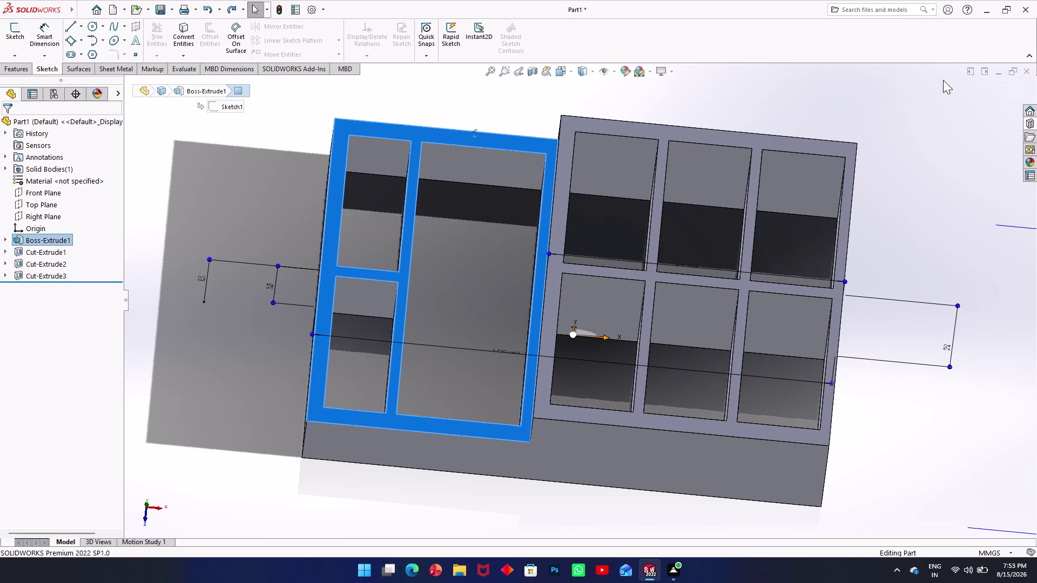
Orbit the organizer block to inspect its pockets and their depths.
click(522, 95)
click(521, 408)
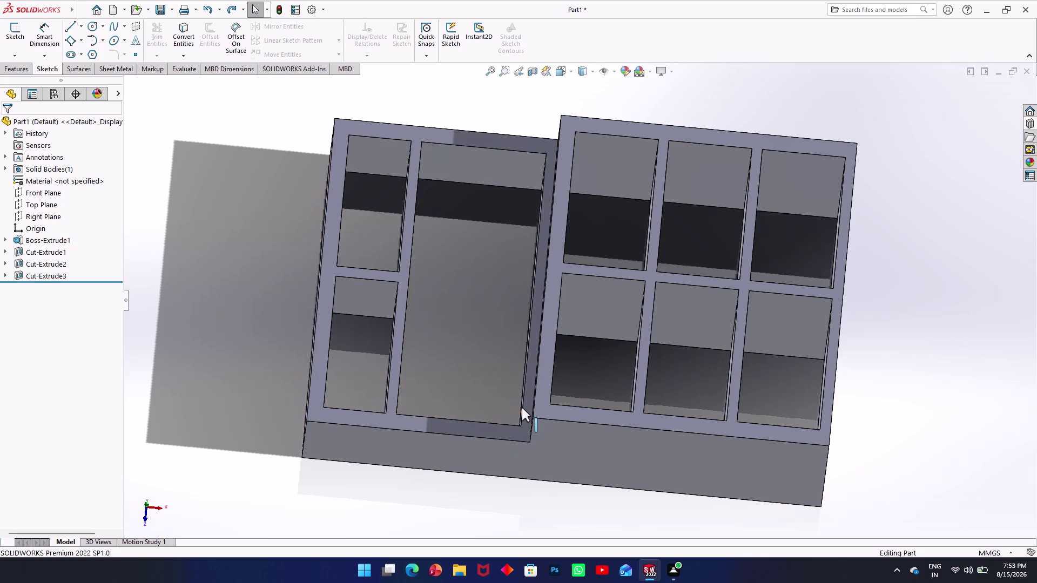
click(482, 420)
middle_drag(498, 303, 516, 319)
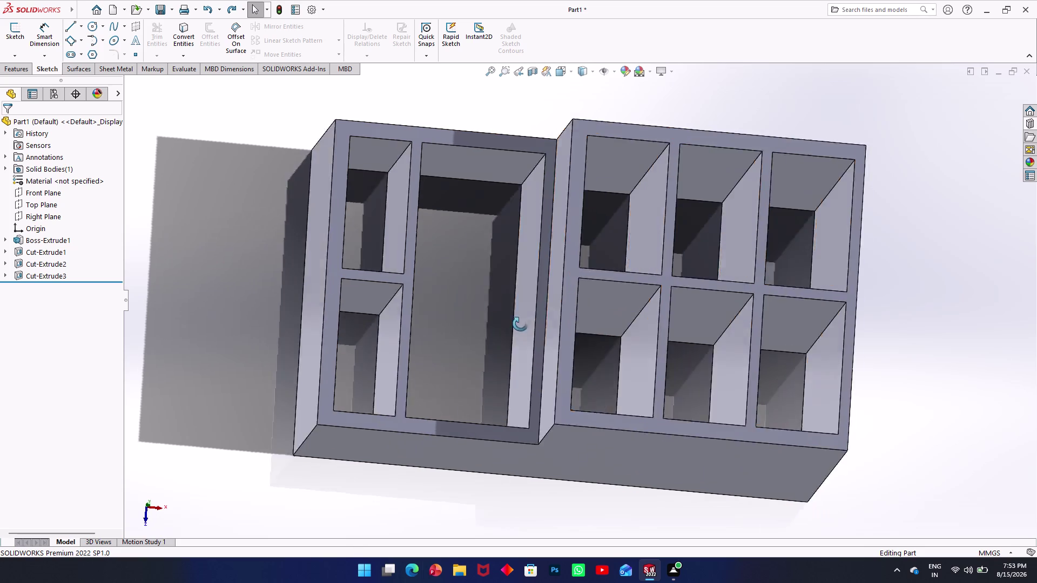
middle_drag(516, 320, 602, 341)
scroll(up, 3)
scroll(down, 3)
middle_drag(589, 336, 585, 337)
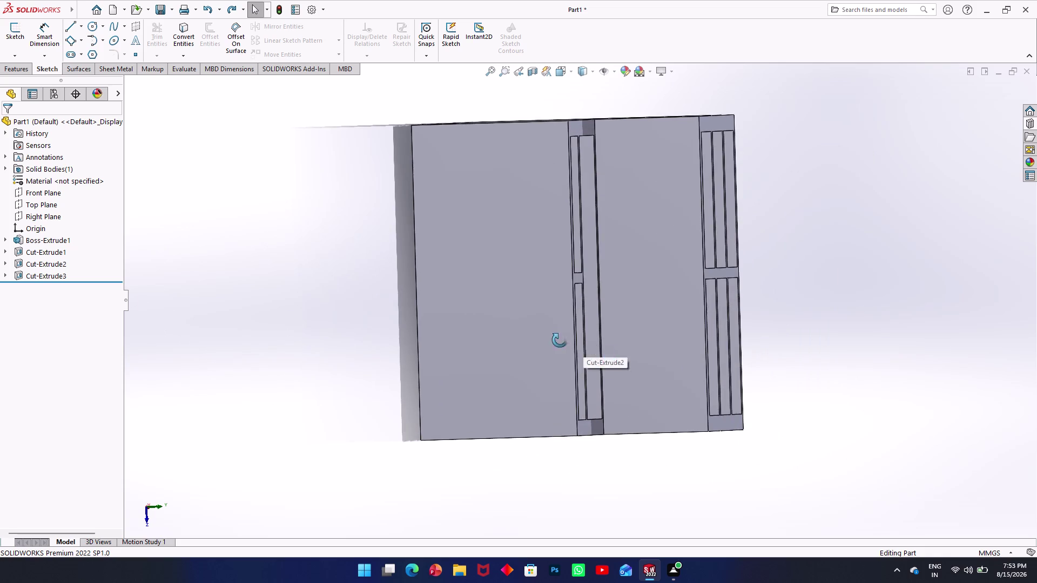
middle_drag(585, 338, 488, 349)
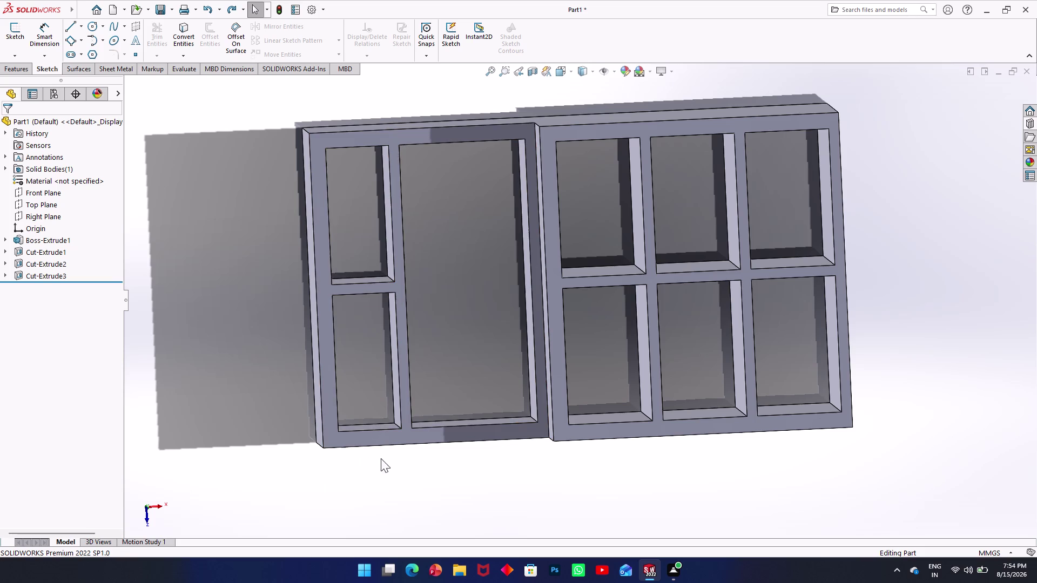
Select the top face of Boss-Extrude1 and start a new sketch on it.
click(472, 429)
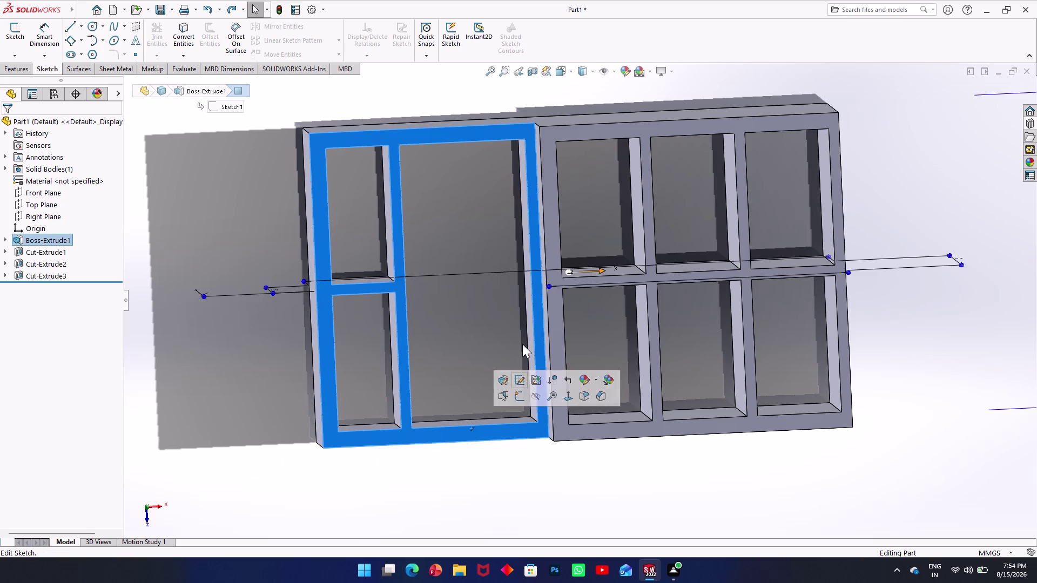
click(479, 342)
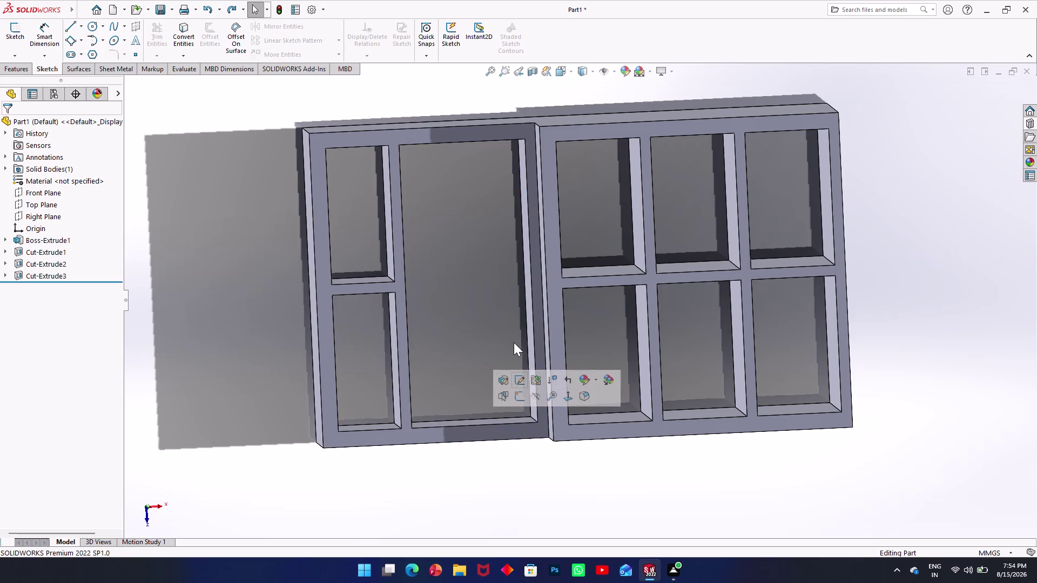
middle_drag(522, 353, 511, 199)
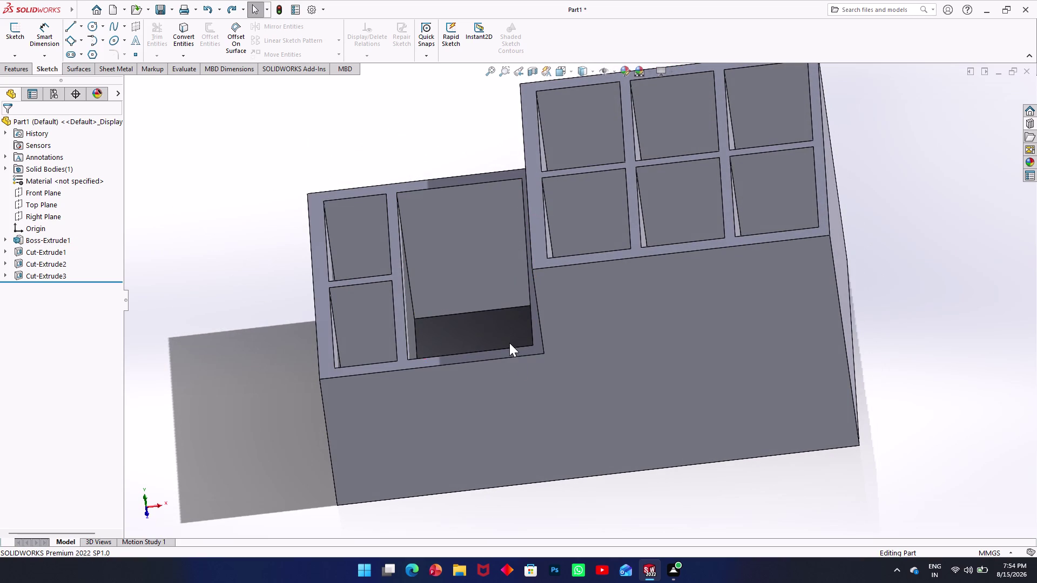
click(509, 352)
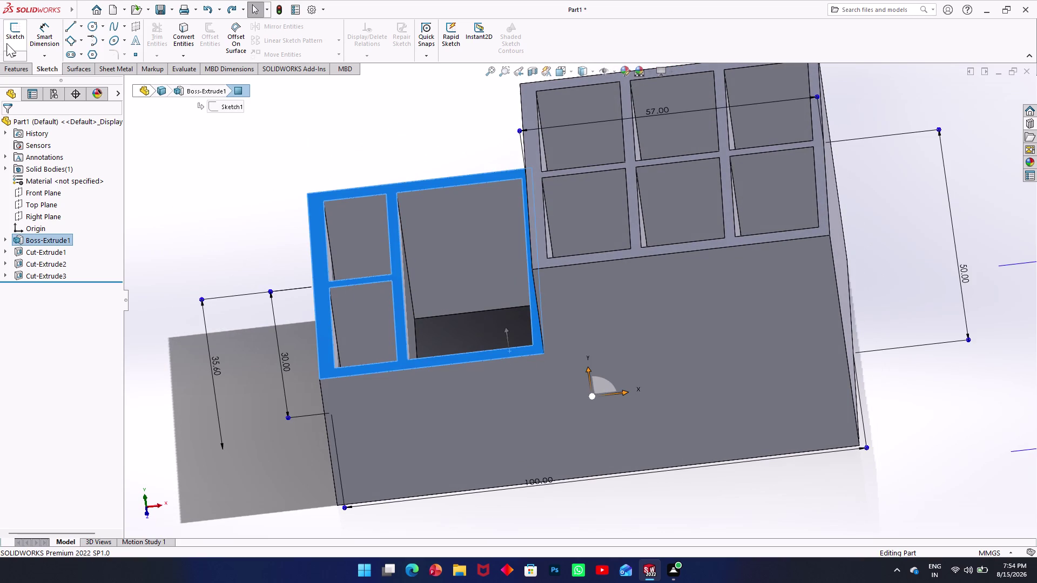
click(7, 43)
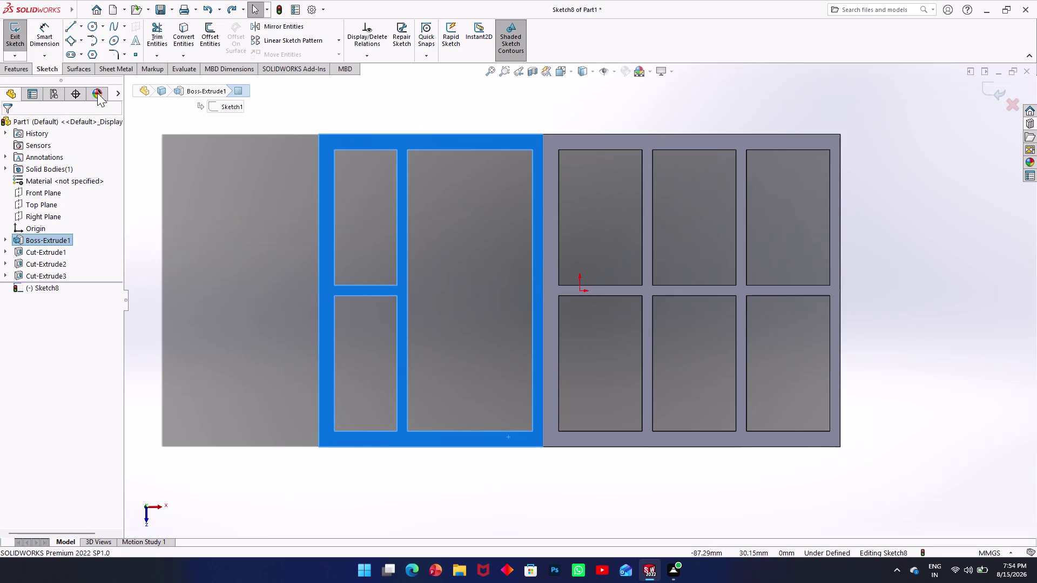
Convert the large pocket's bottom and right edges into the sketch.
scroll(down, 3)
scroll(up, 3)
scroll(up, 3)
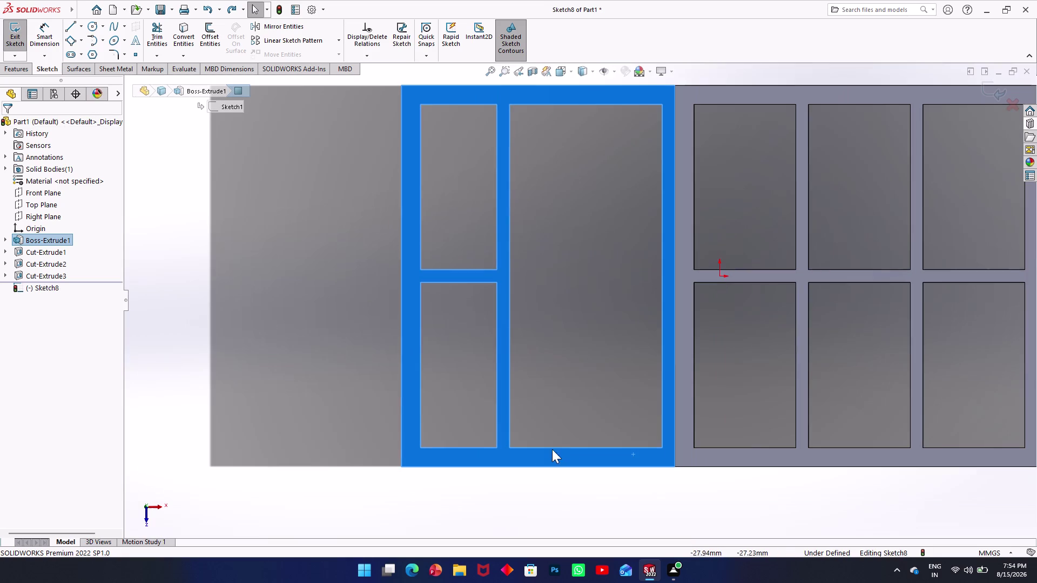
click(589, 449)
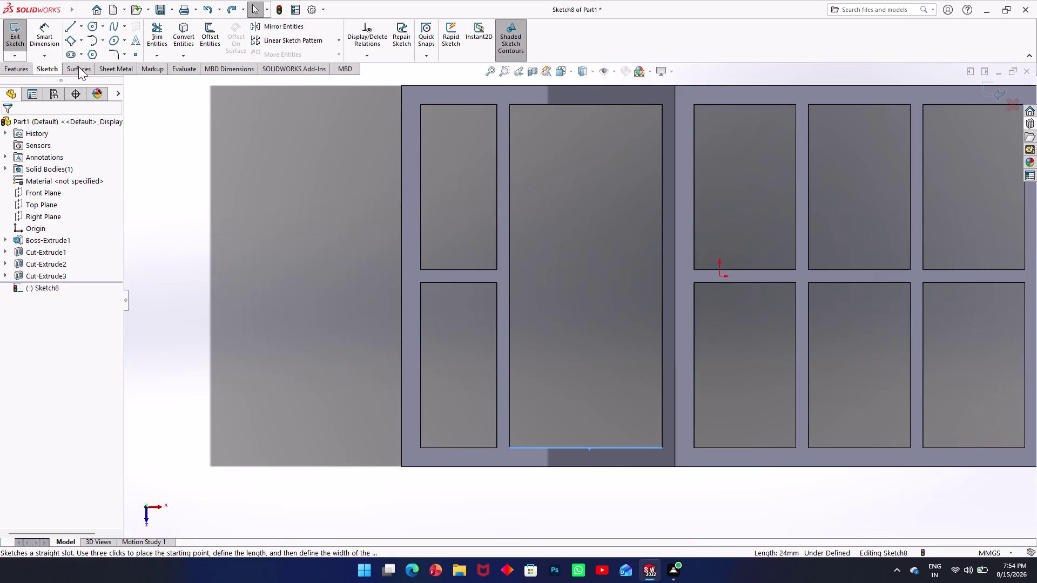
click(187, 36)
scroll(up, 3)
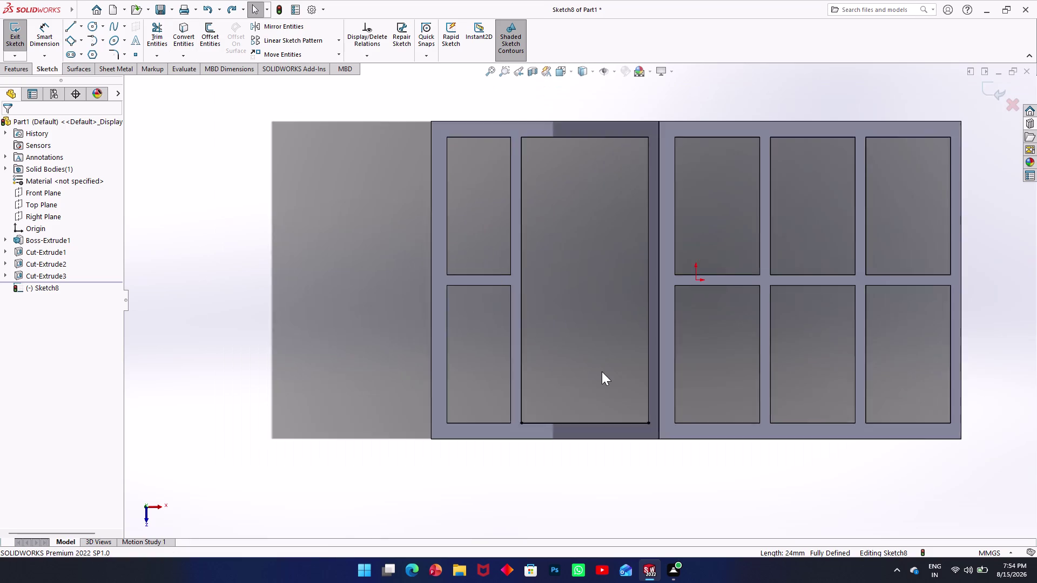
scroll(up, 3)
scroll(down, 3)
click(627, 376)
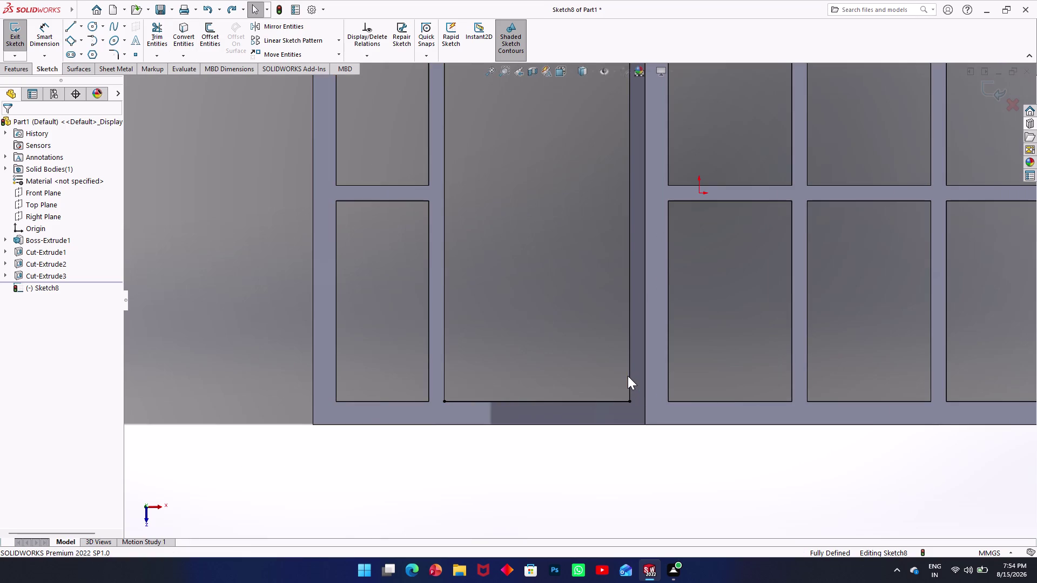
click(629, 381)
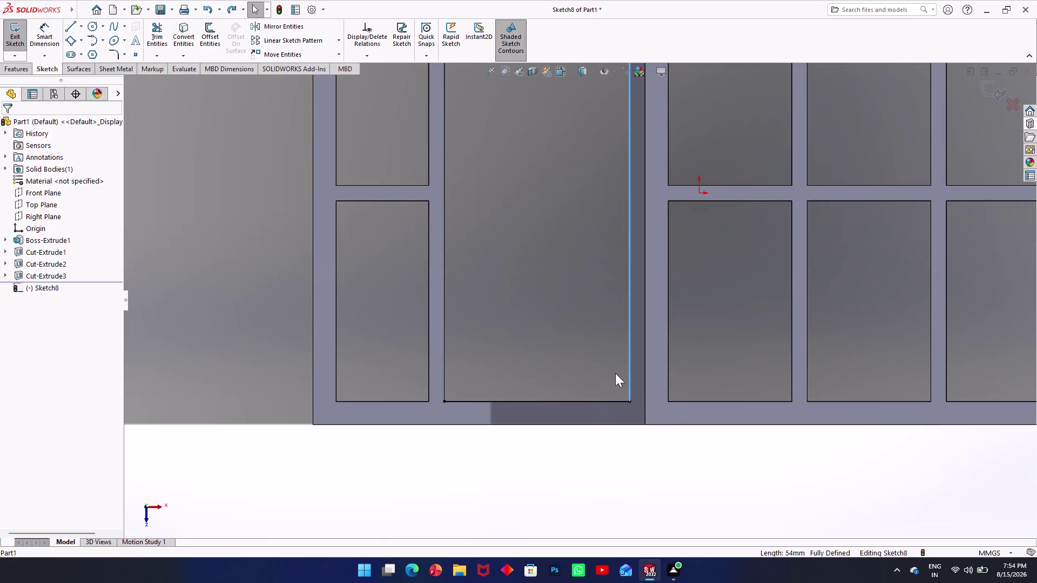
click(183, 40)
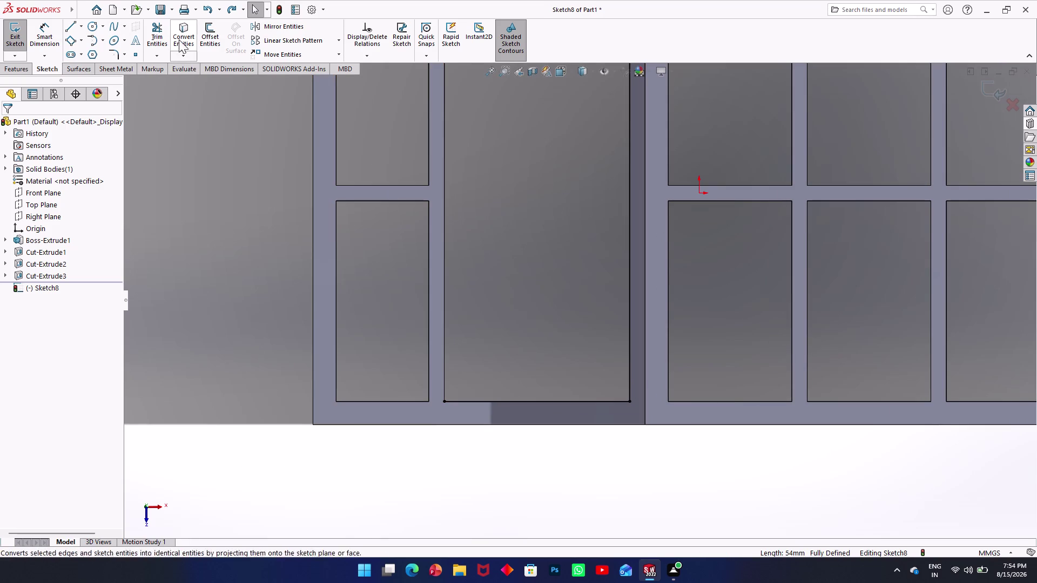
click(67, 24)
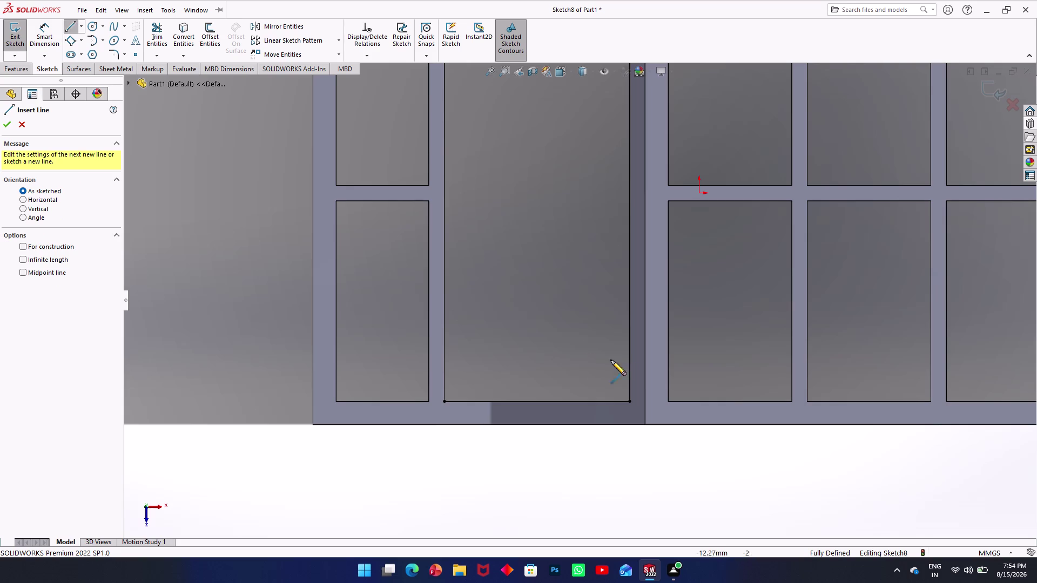
Draw a short diagonal line from the pocket's bottom edge to its right edge.
click(631, 379)
click(603, 404)
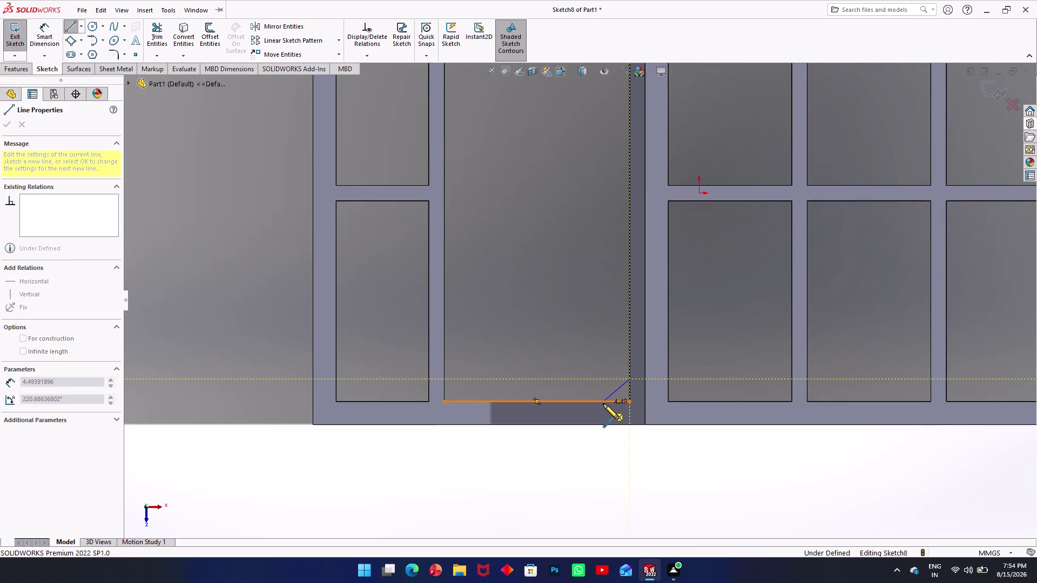
key(Escape)
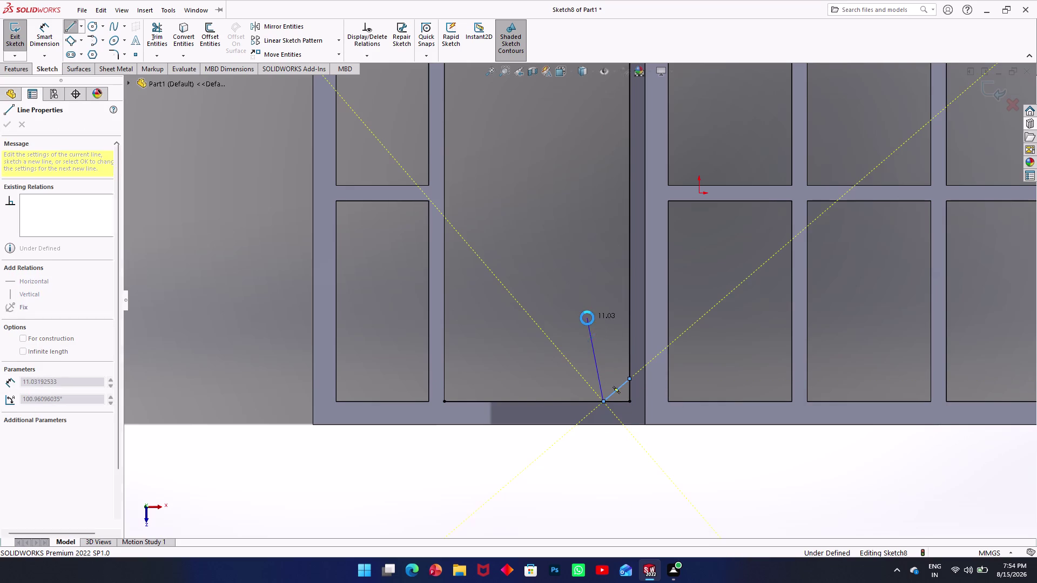
scroll(up, 3)
scroll(down, 3)
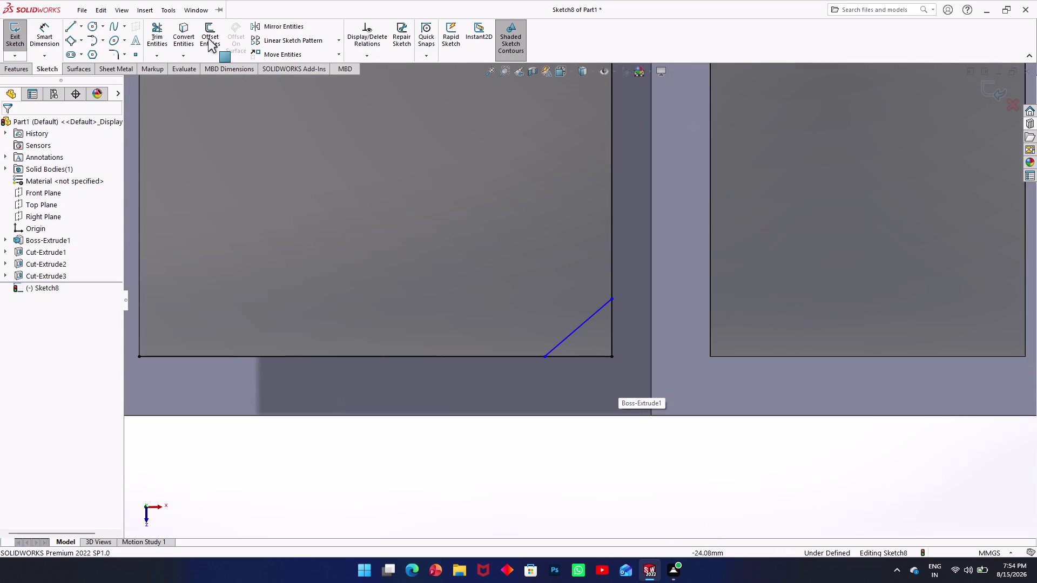
click(44, 32)
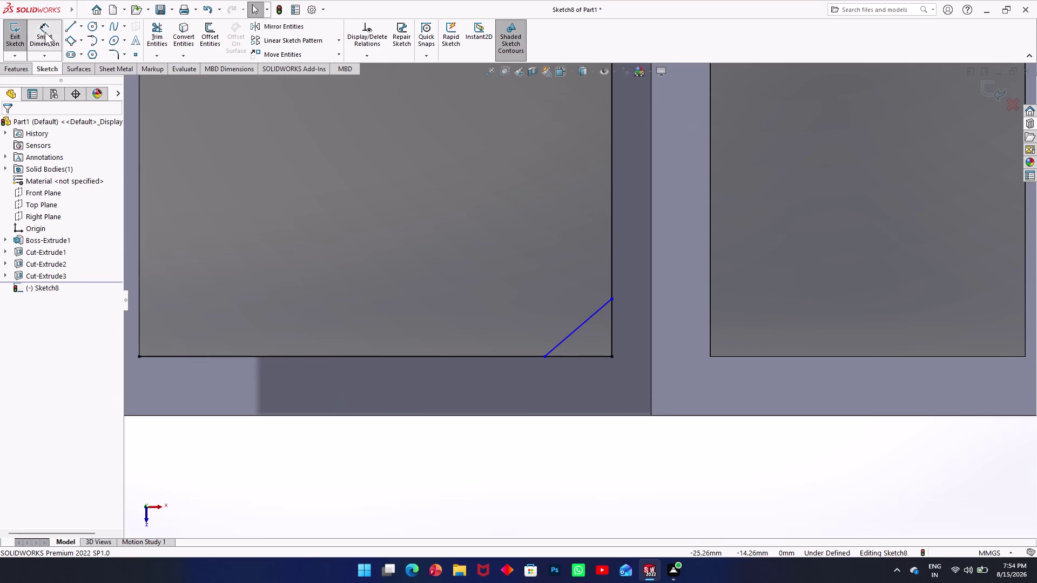
Dimension the corner diagonal at 45° to the pocket's bottom edge.
click(577, 325)
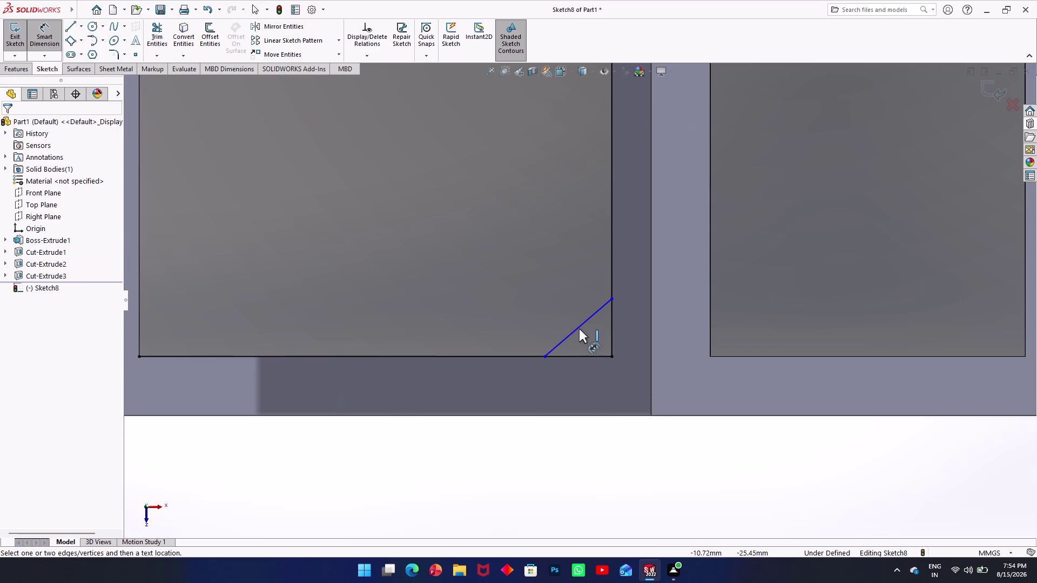
click(579, 329)
click(614, 331)
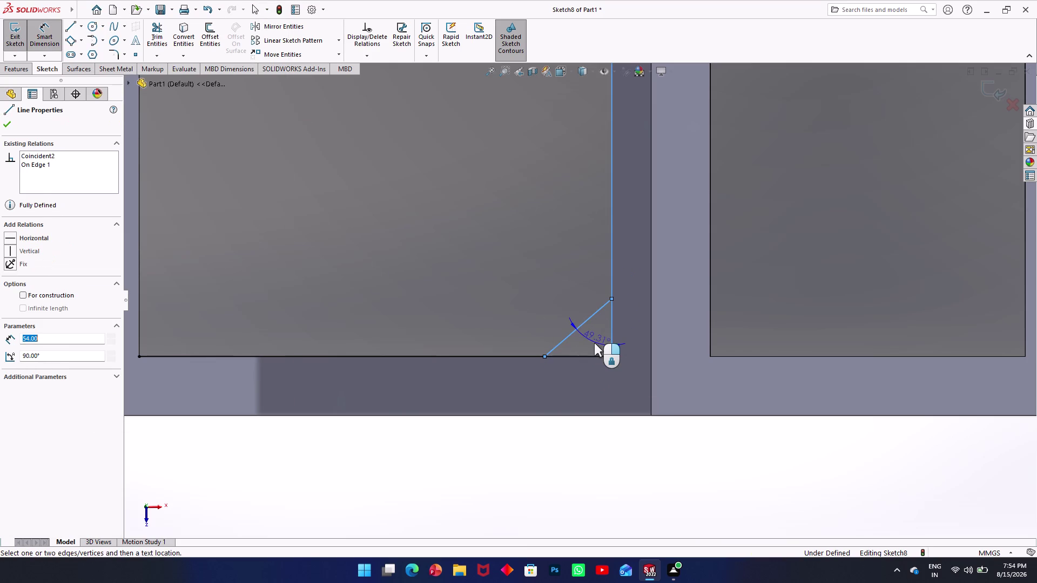
click(594, 343)
text(45)
key(Return)
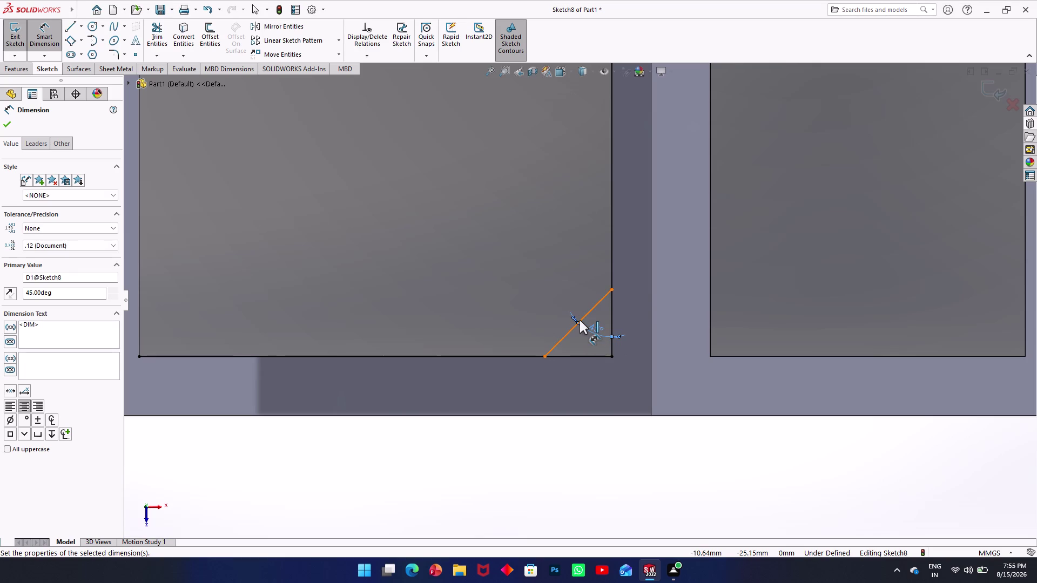
Add a 3 mm distance from the bottom-right corner to the diagonal's upper end.
click(612, 293)
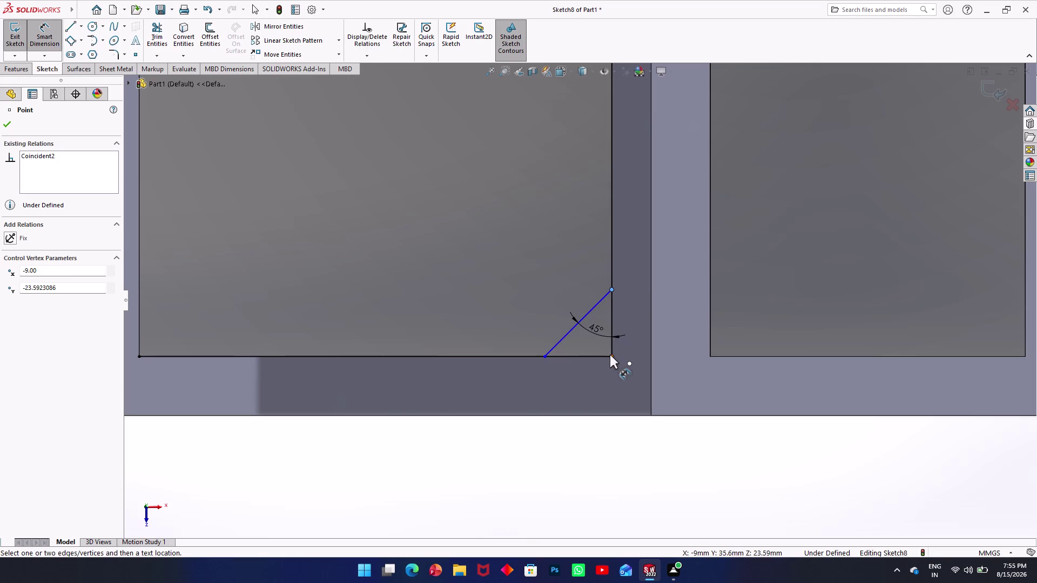
click(610, 355)
click(627, 348)
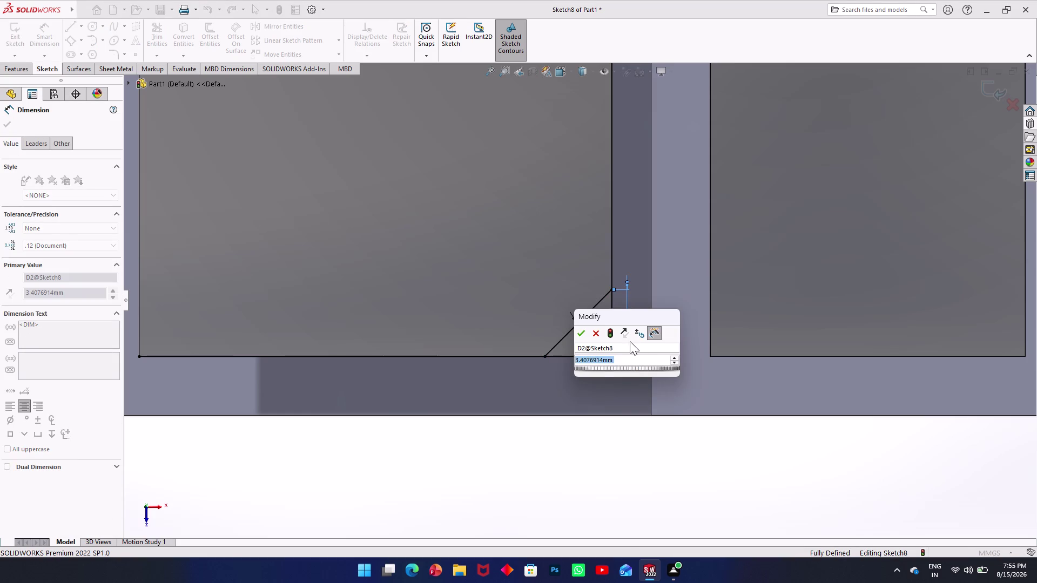
key(3)
key(Return)
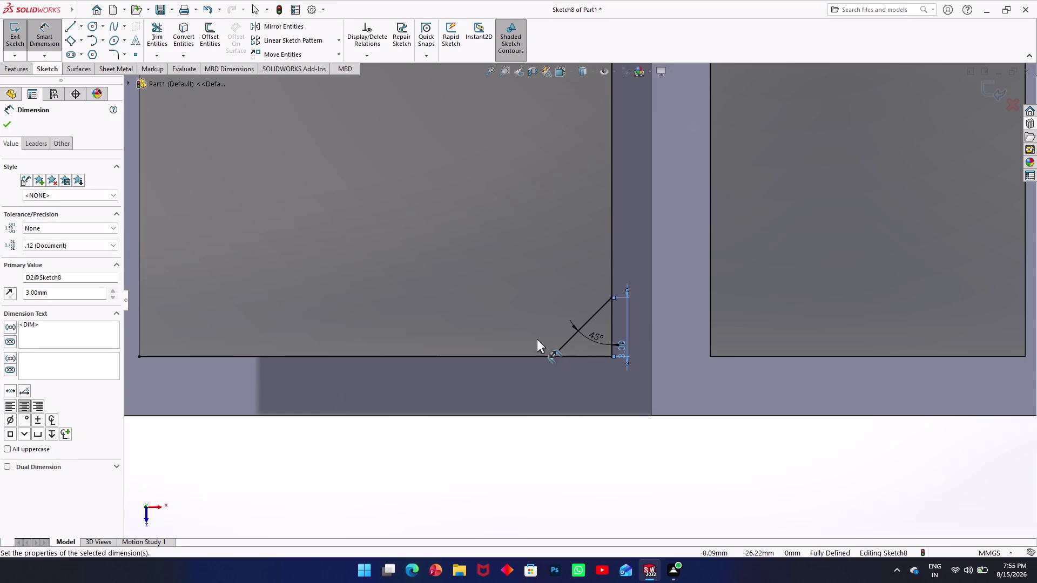
click(579, 329)
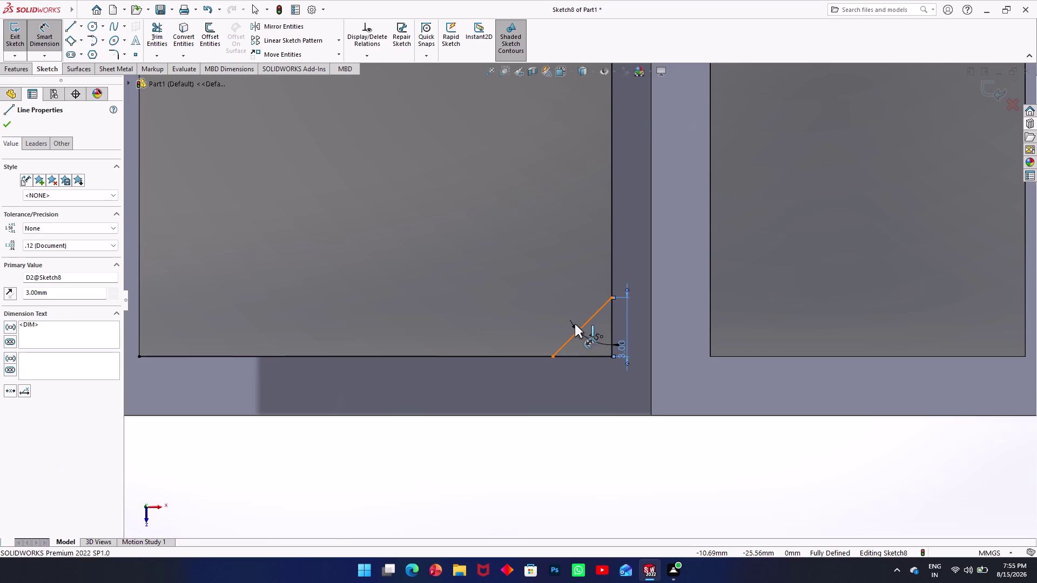
key(Escape)
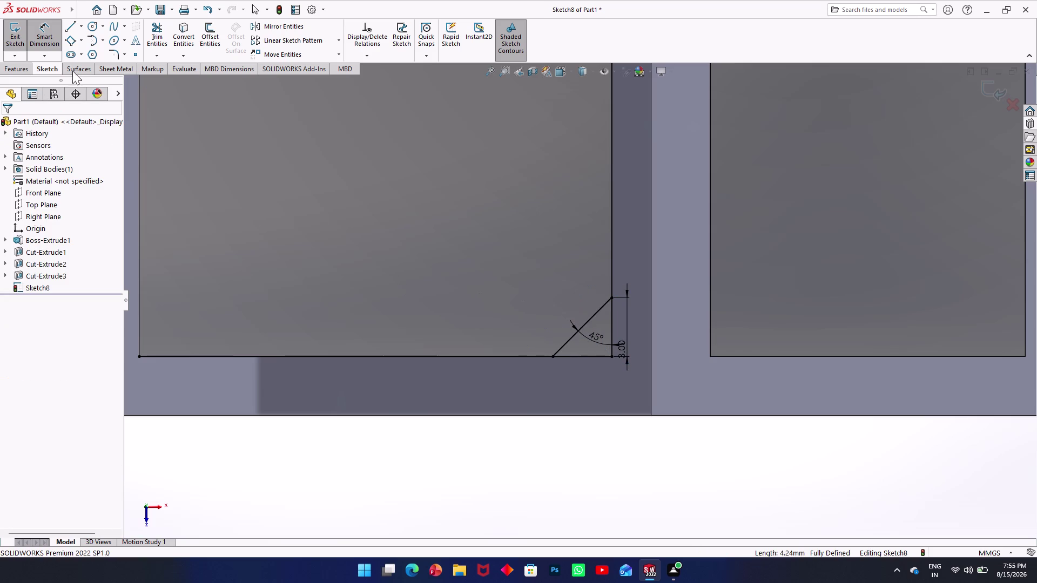
click(216, 36)
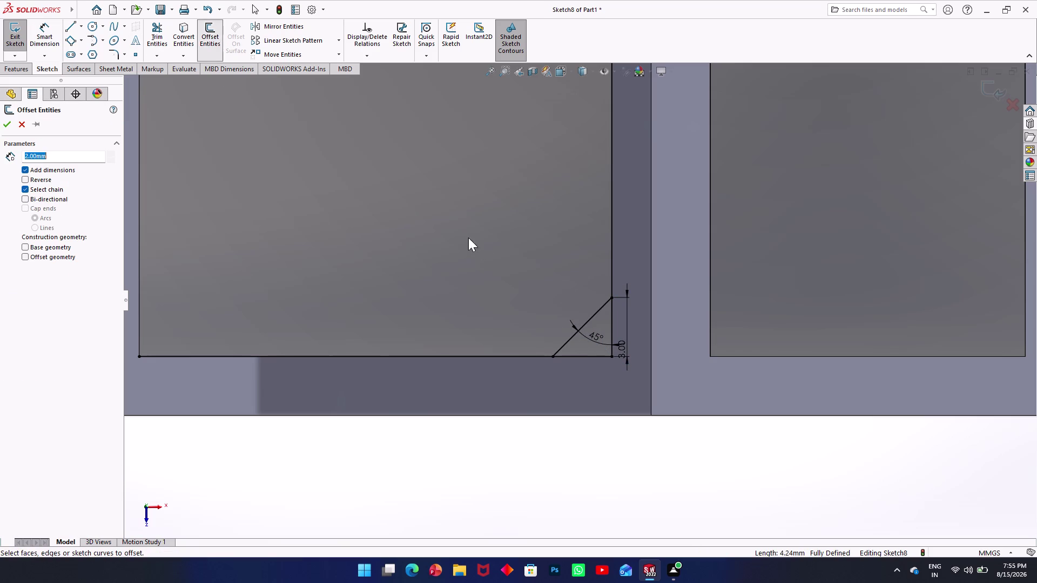
Offset a parallel diagonal 2 mm away and extend it to the pocket edges.
click(587, 323)
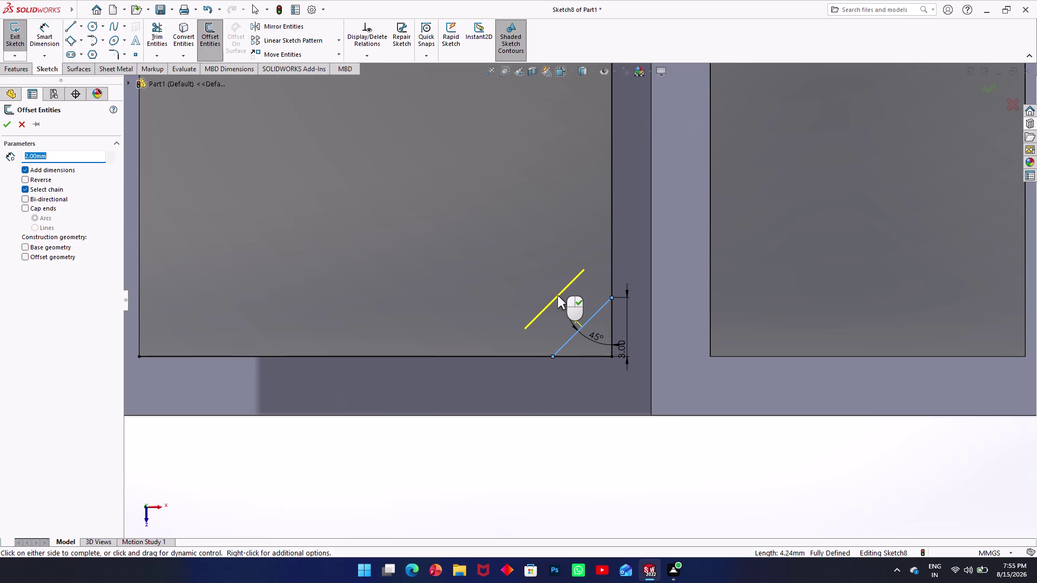
click(557, 296)
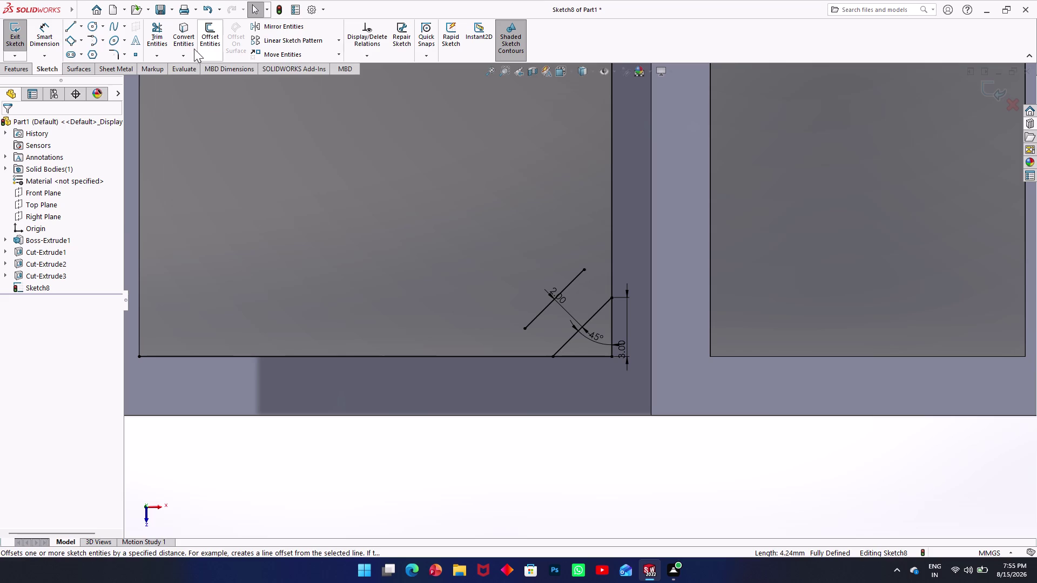
click(148, 53)
click(163, 79)
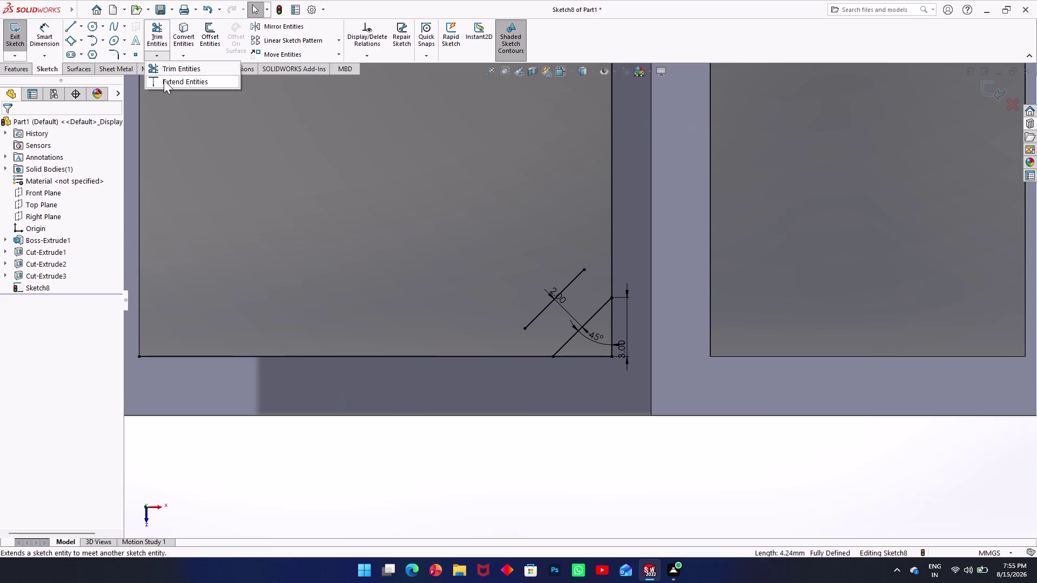
click(579, 275)
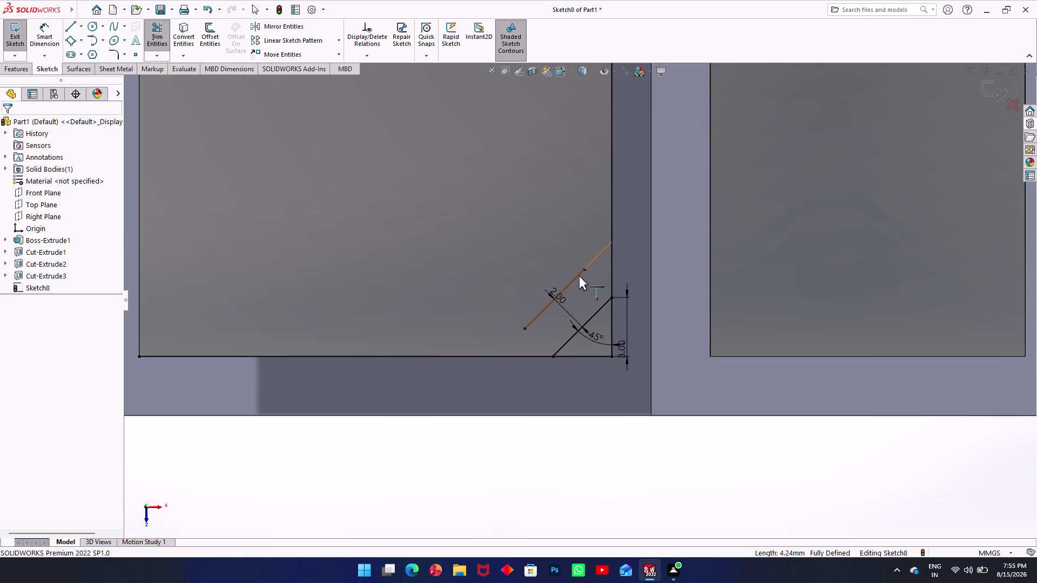
click(530, 325)
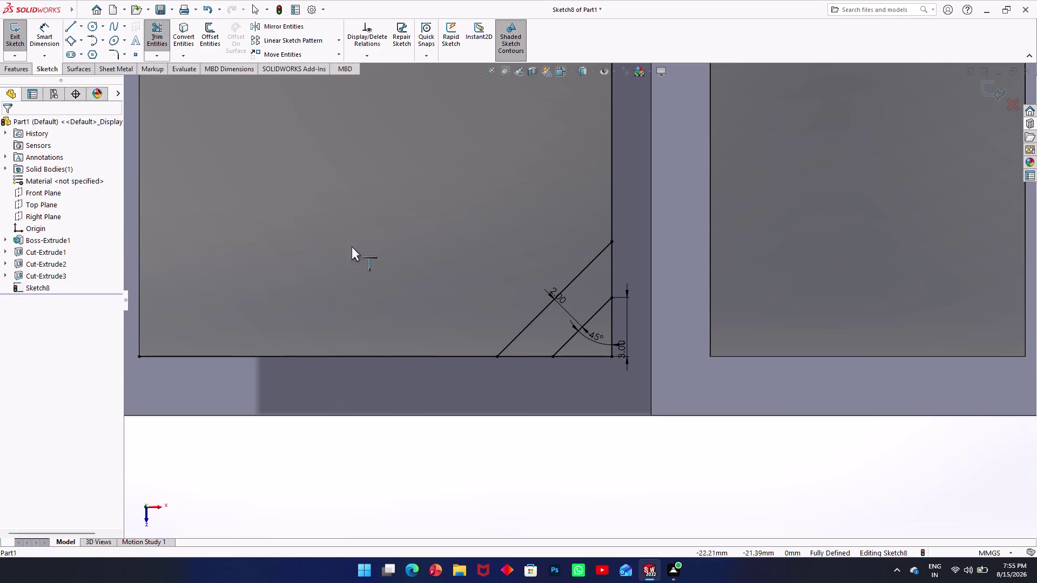
click(155, 36)
click(155, 36)
click(155, 37)
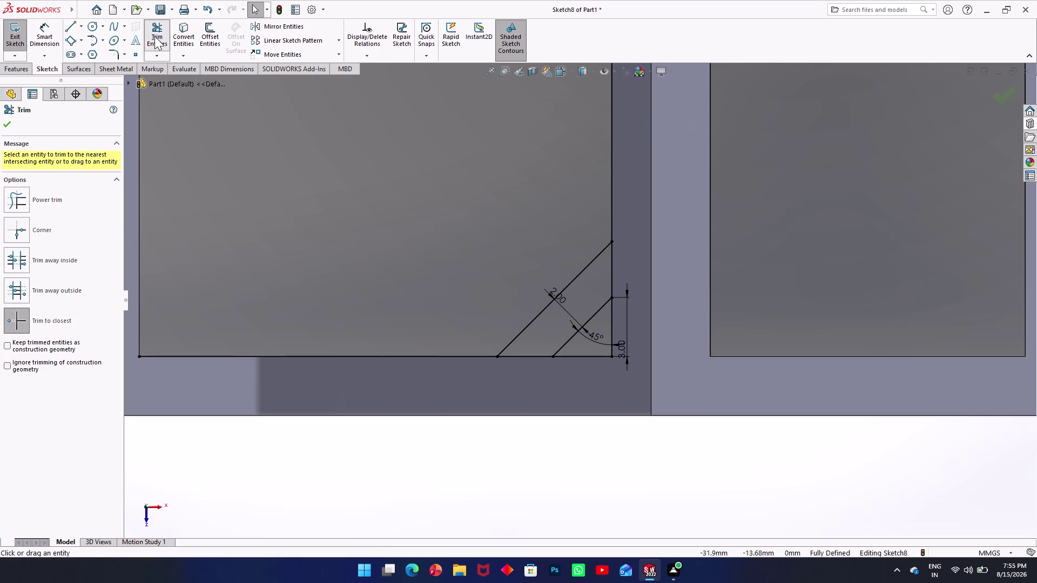
Trim the excess pocket edge segments into a closed diagonal strip and exit the sketch.
click(372, 357)
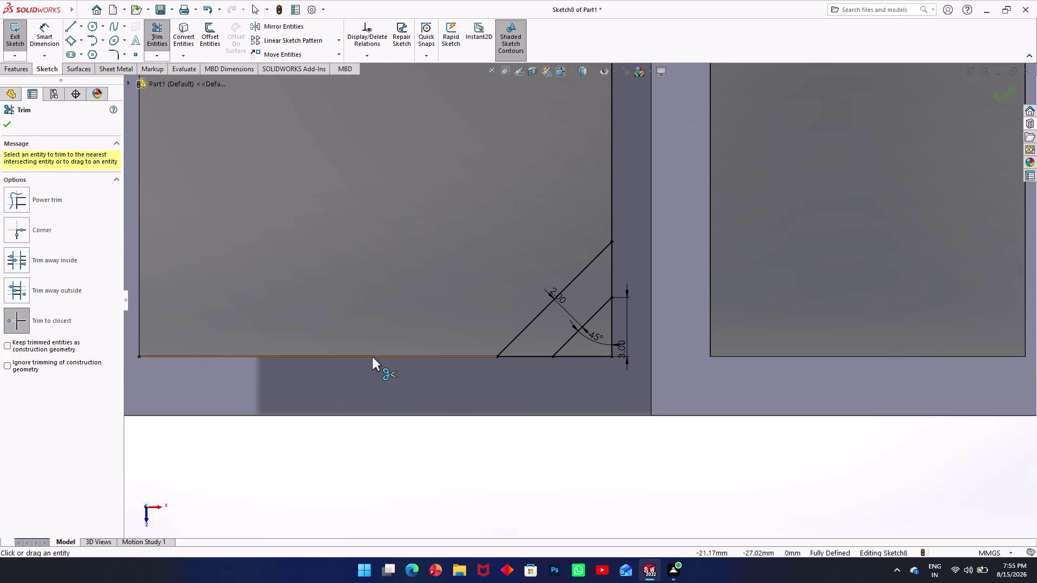
click(588, 358)
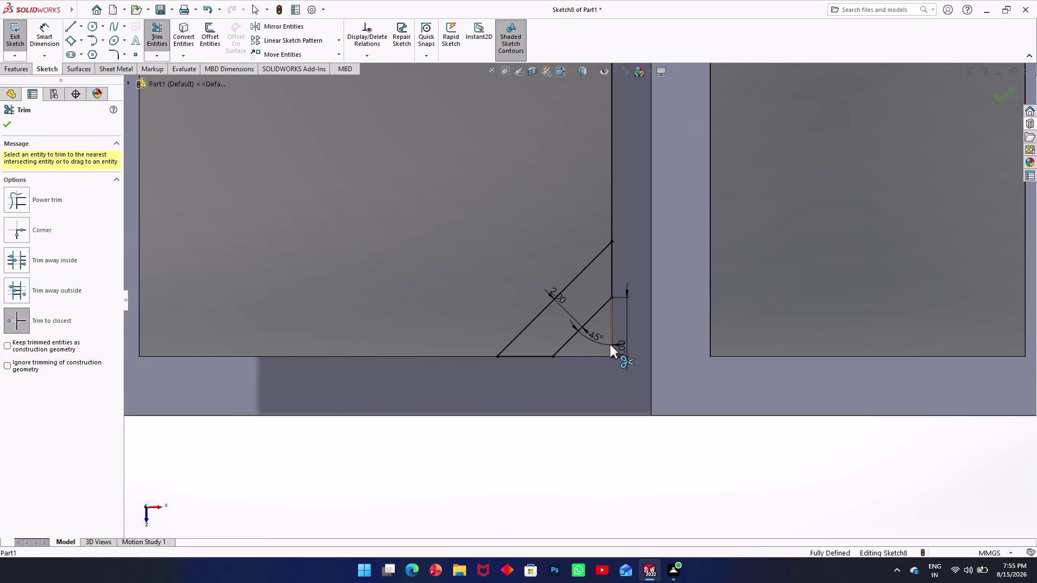
click(609, 342)
click(613, 181)
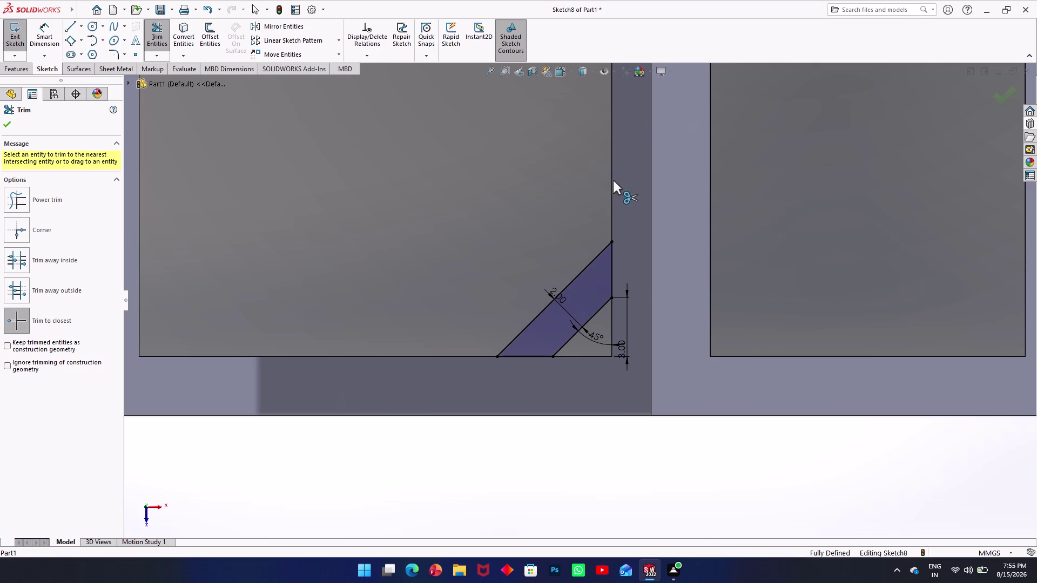
click(7, 46)
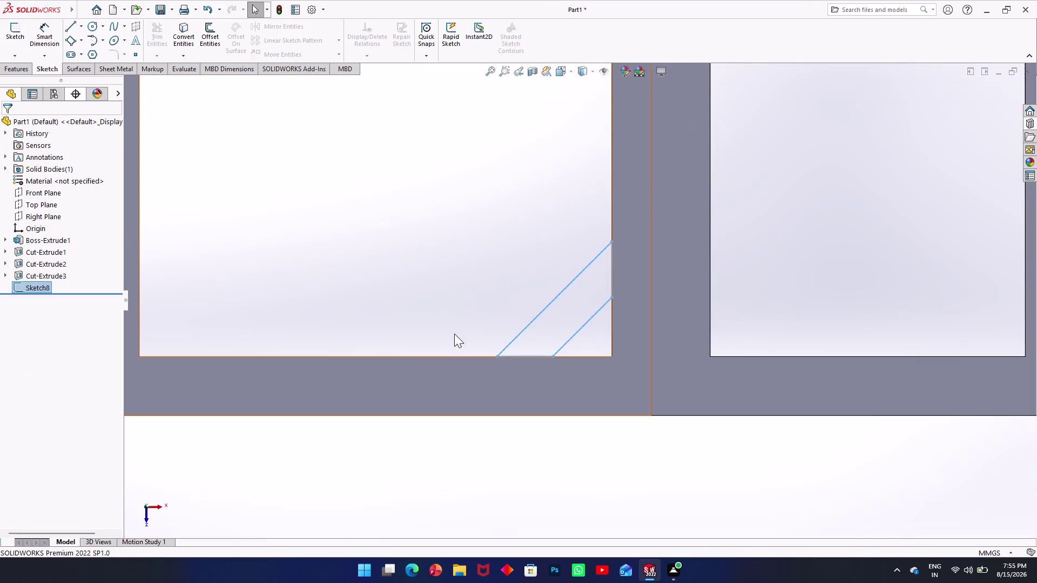
scroll(up, 3)
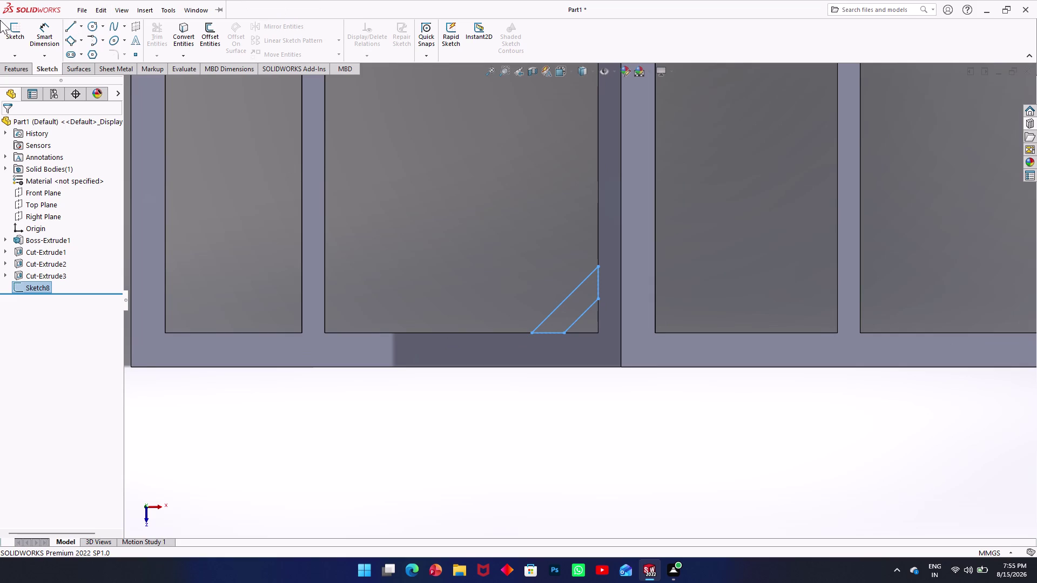
click(10, 71)
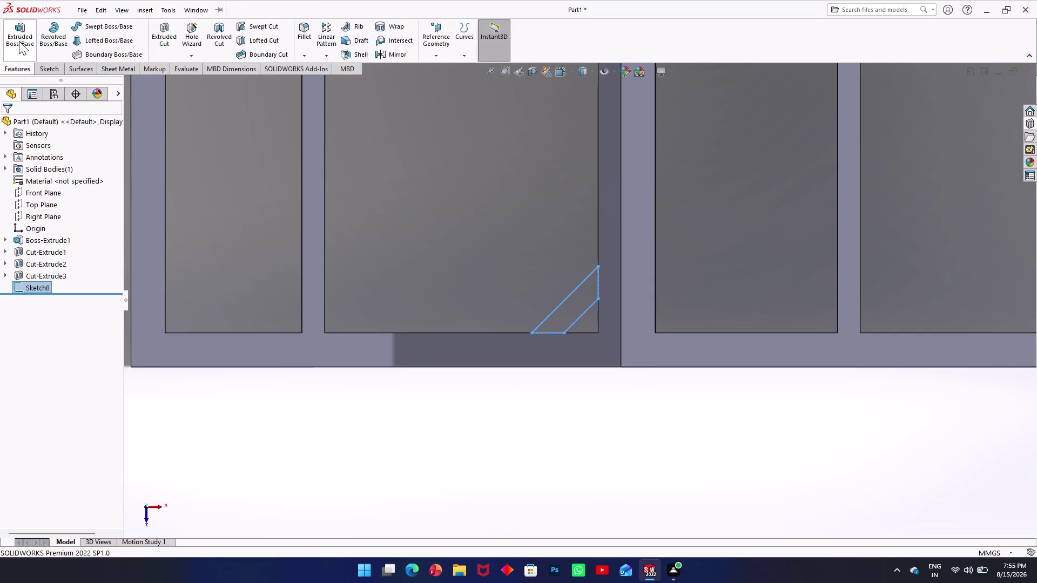
Start extruding the diagonal strip, reversing direction and trying Up To Next.
click(19, 41)
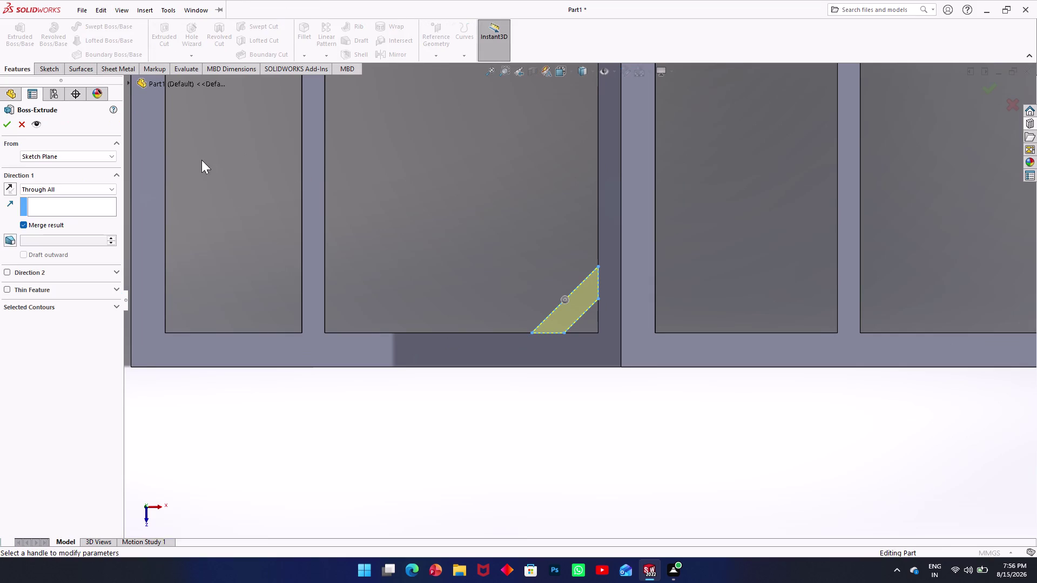
middle_drag(266, 200, 269, 56)
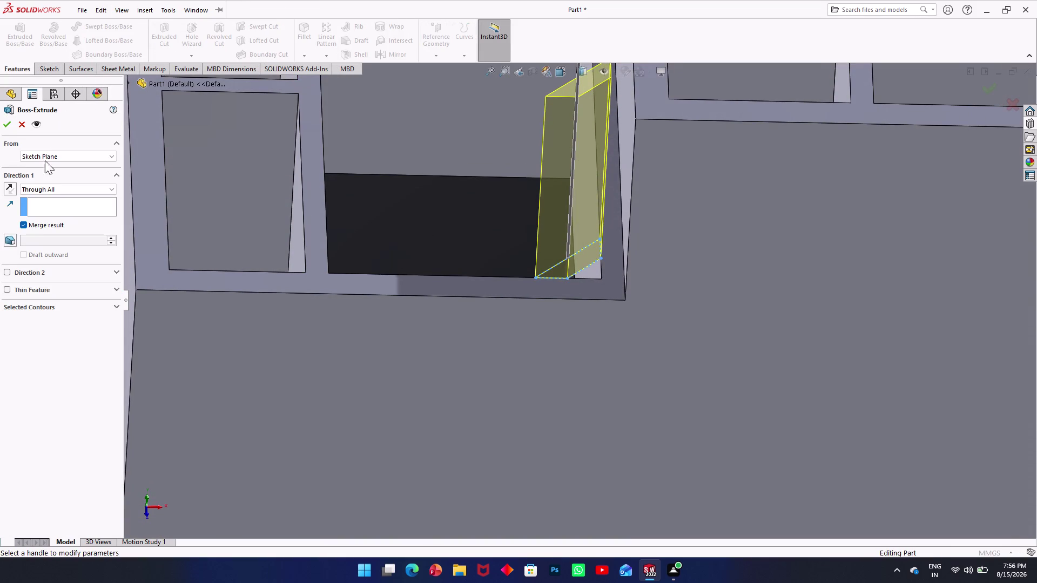
click(11, 193)
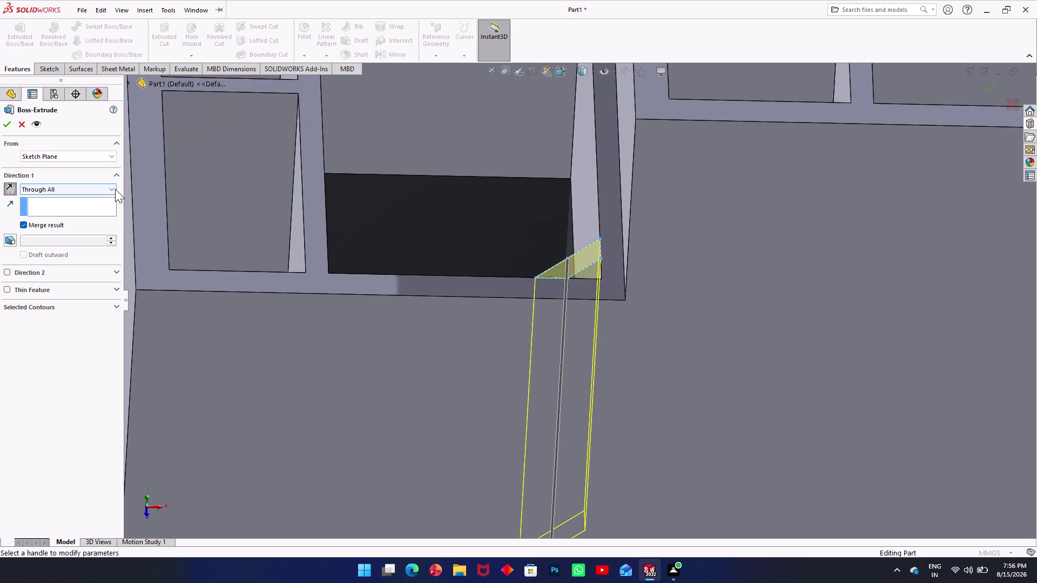
click(115, 190)
click(84, 214)
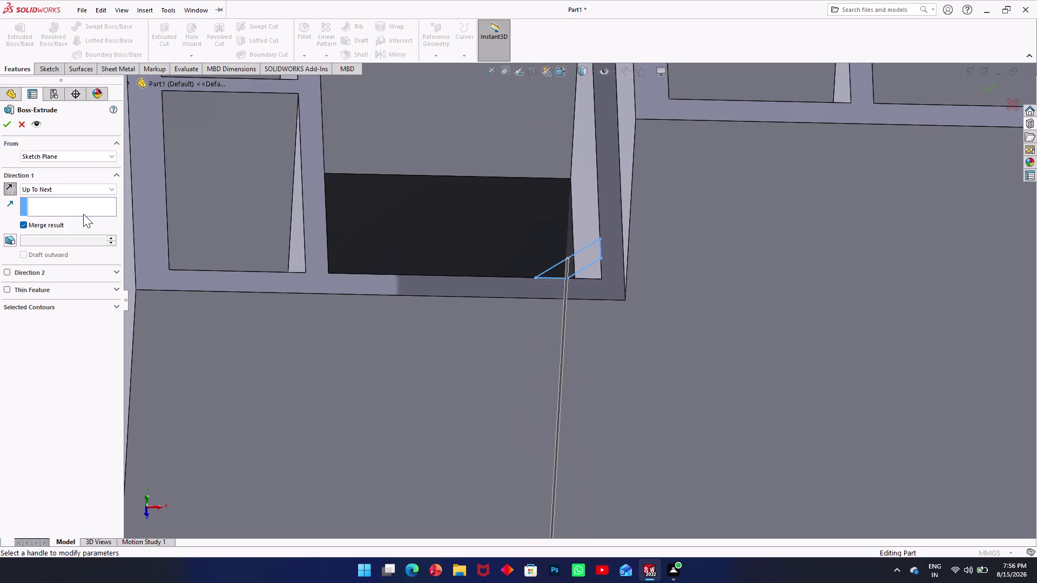
middle_drag(384, 299, 366, 171)
scroll(down, 3)
scroll(up, 3)
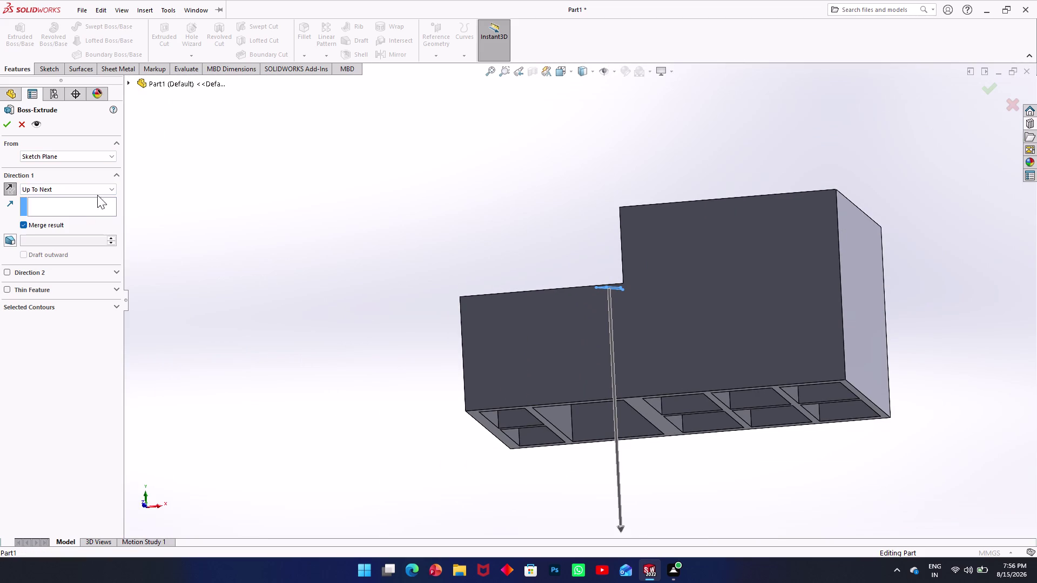
click(103, 156)
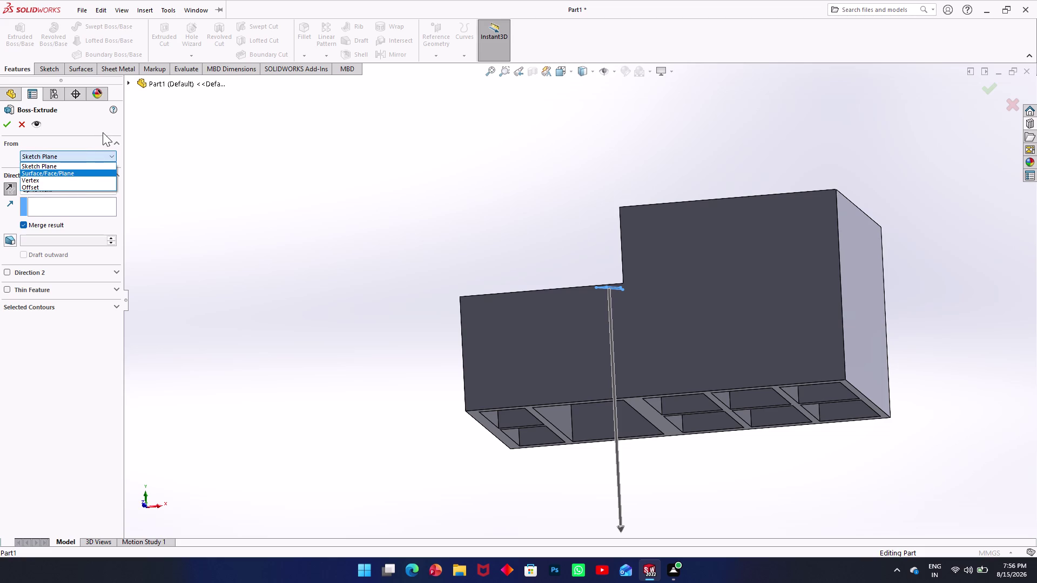
Extrude from an Offset start, Up To Surface at the rim face, and confirm.
click(72, 185)
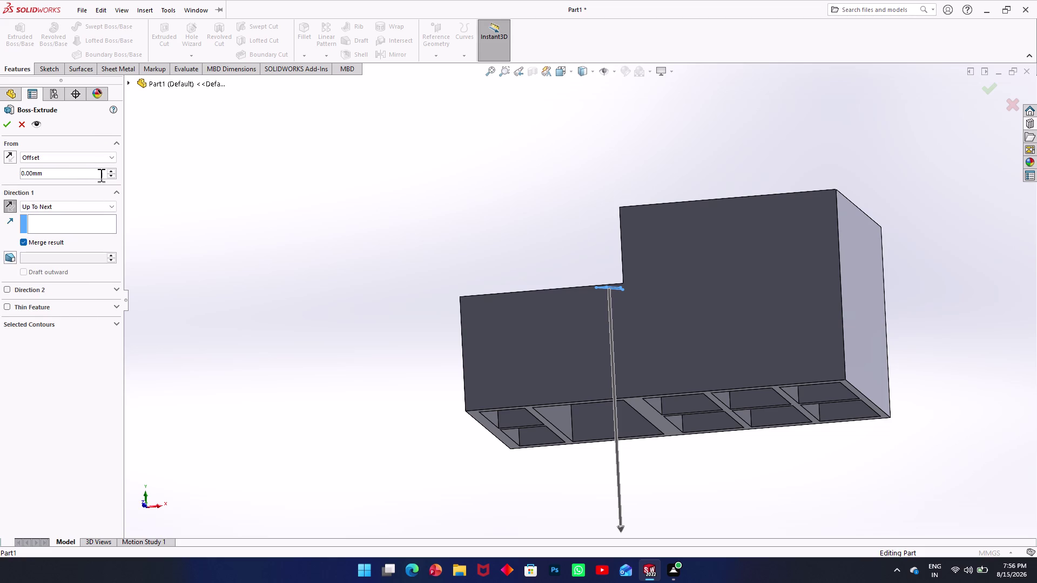
click(112, 205)
click(111, 204)
click(347, 234)
click(347, 233)
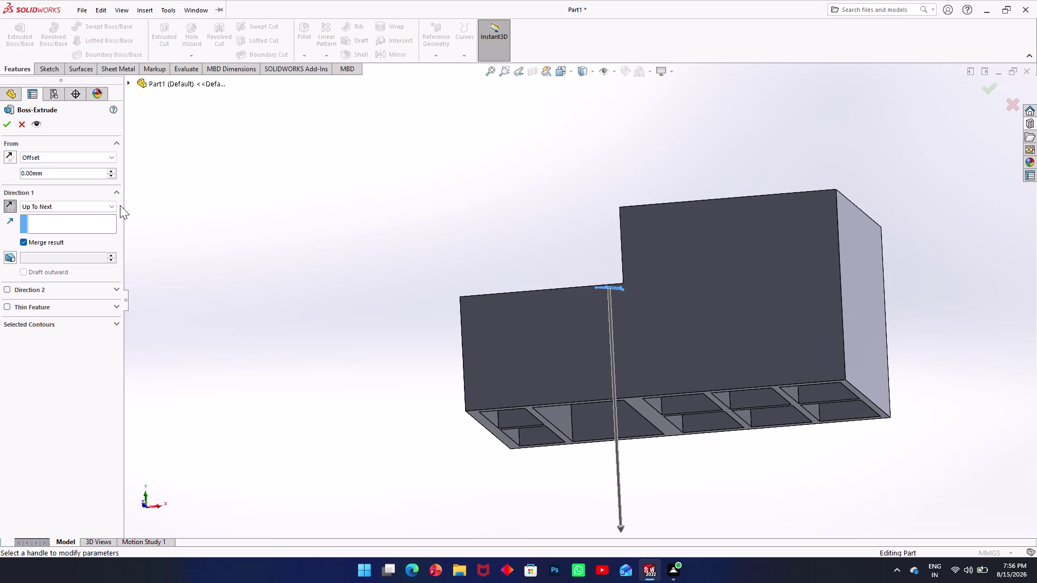
click(108, 203)
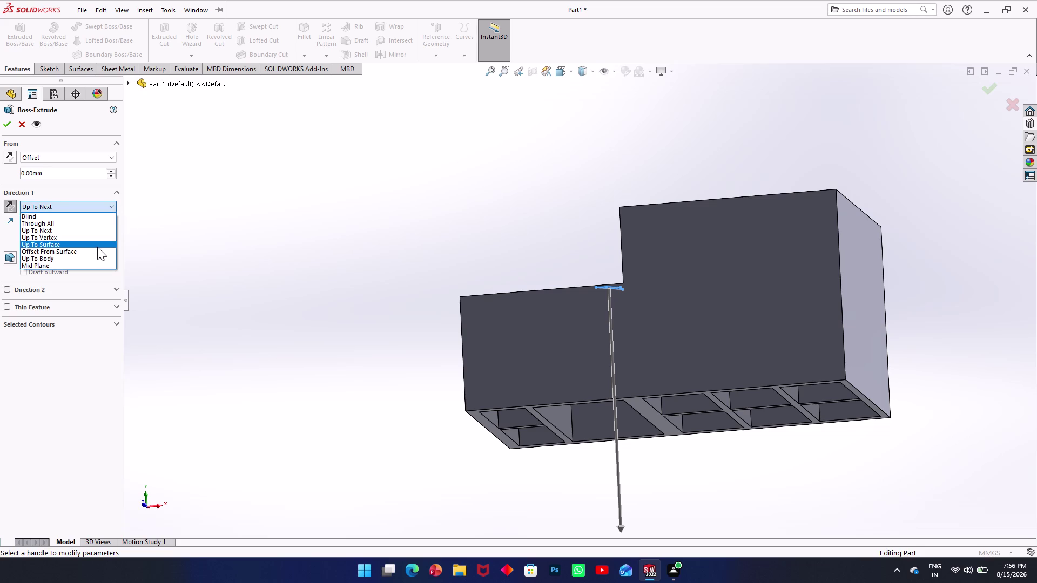
click(98, 247)
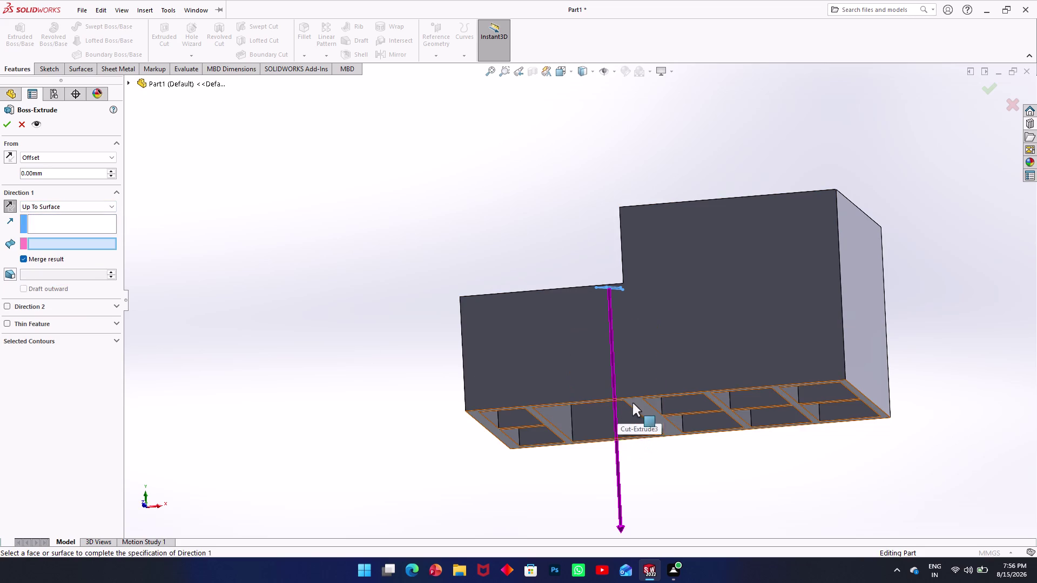
click(637, 405)
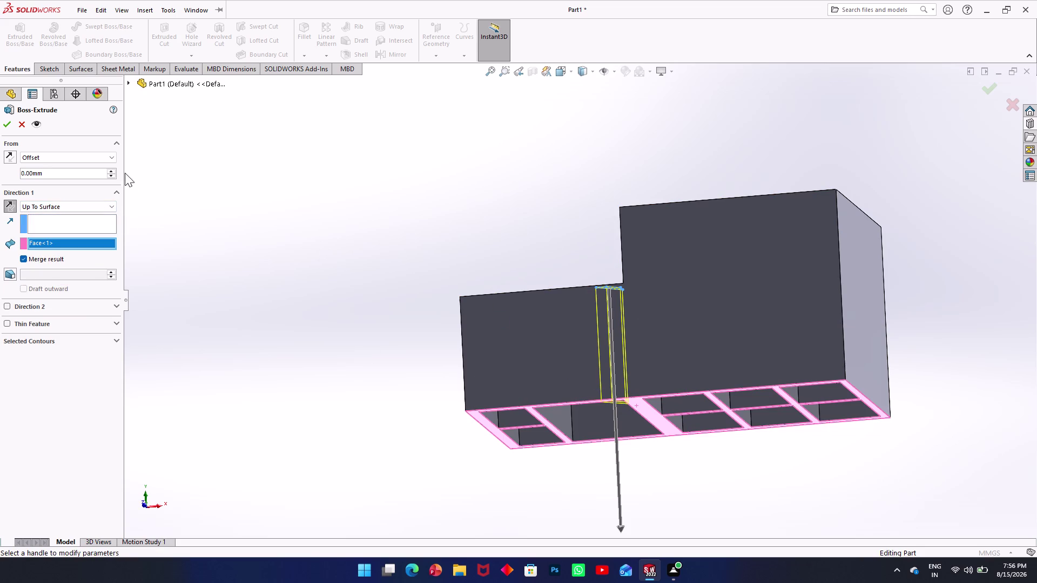
click(2, 126)
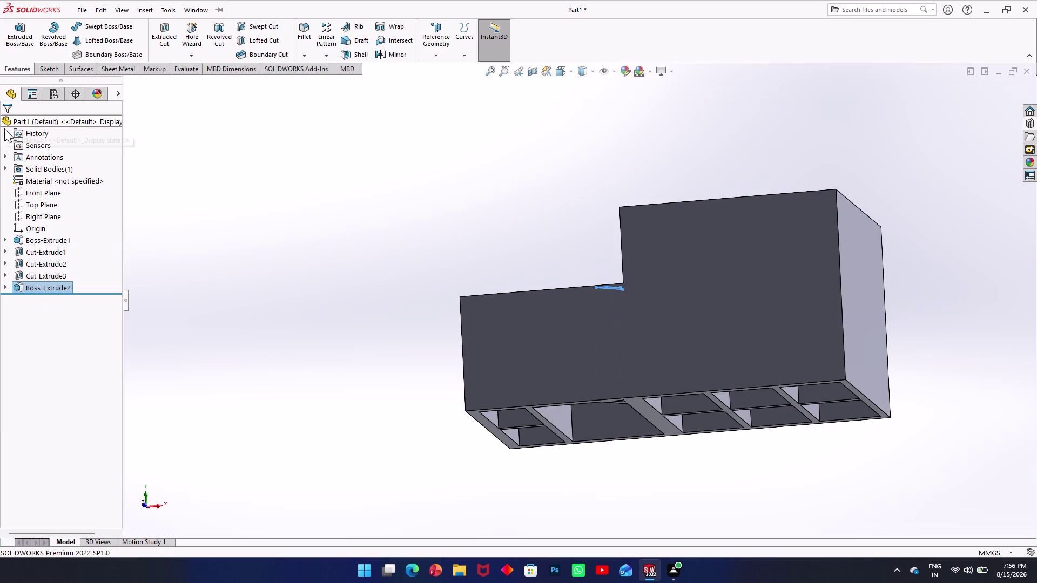
Orbit and zoom to inspect the new Boss-Extrude2 divider.
click(348, 201)
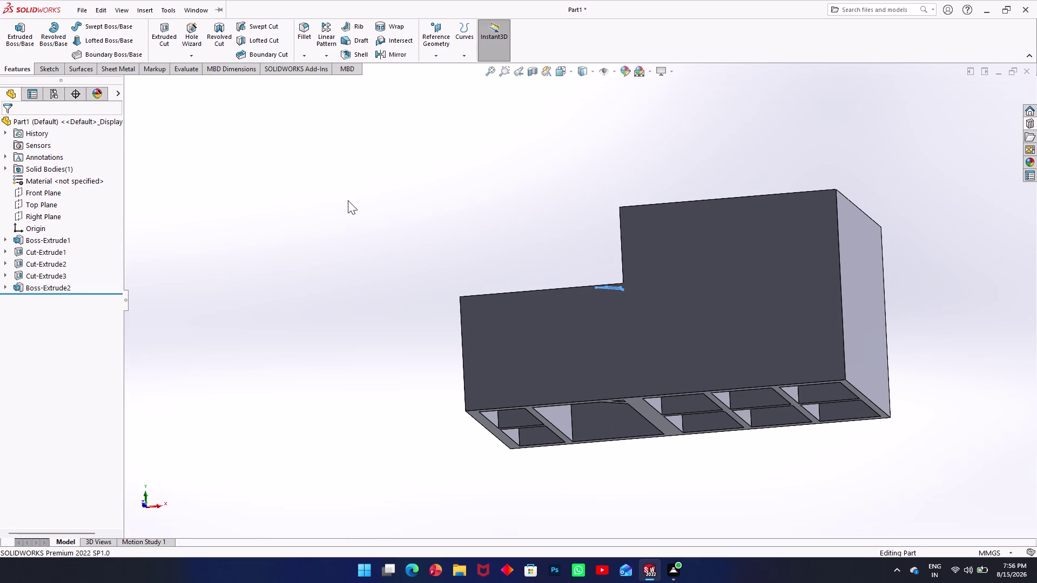
middle_drag(348, 200, 437, 399)
scroll(up, 3)
scroll(up, 3)
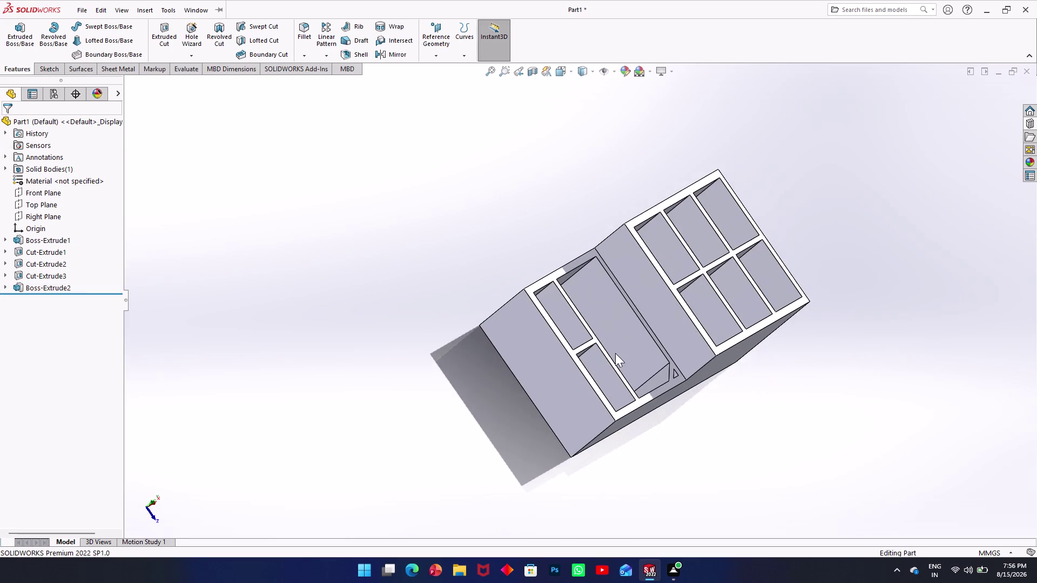
scroll(down, 3)
middle_drag(665, 369, 628, 395)
scroll(up, 3)
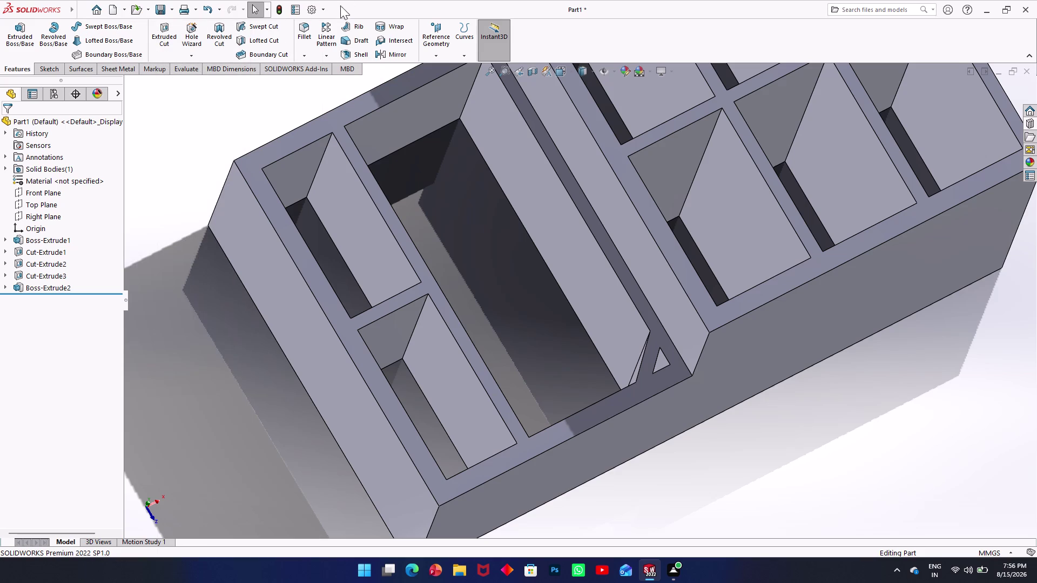
click(327, 56)
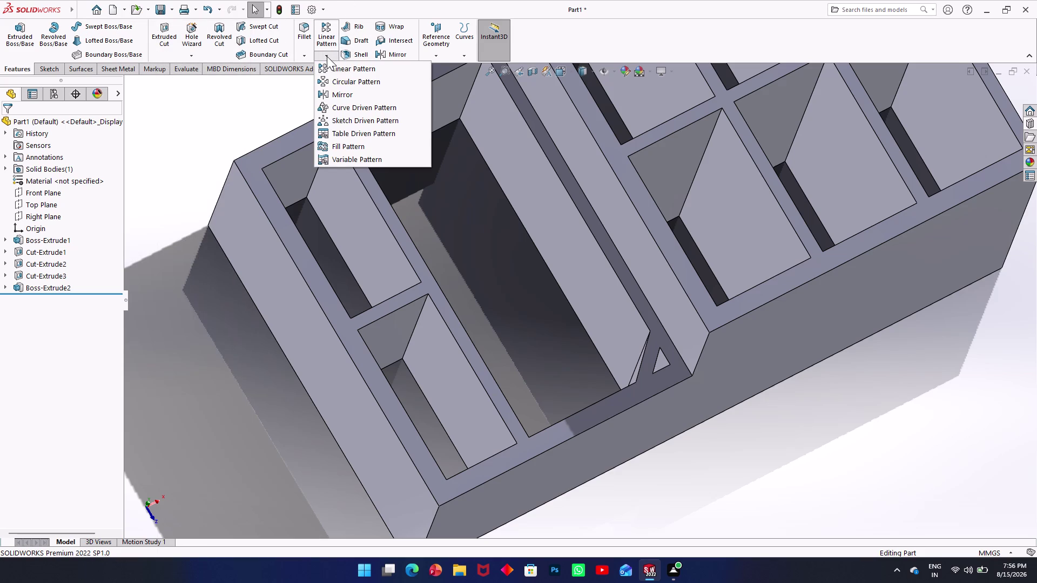
Set up a five-instance linear pattern of Boss-Extrude1 along the long pocket edge.
click(329, 69)
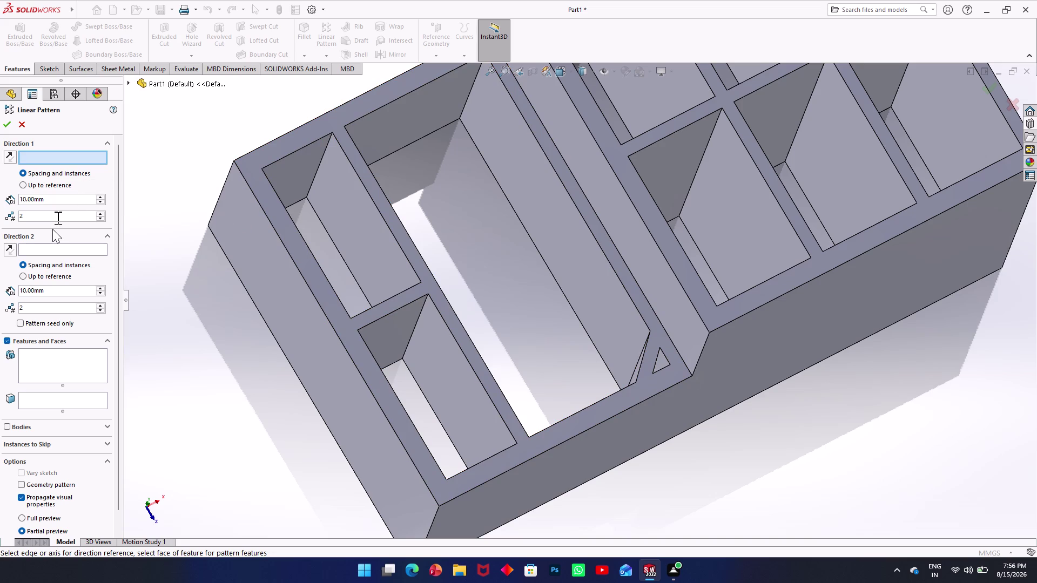
drag(61, 216, 50, 217)
drag(50, 217, 14, 215)
key(5)
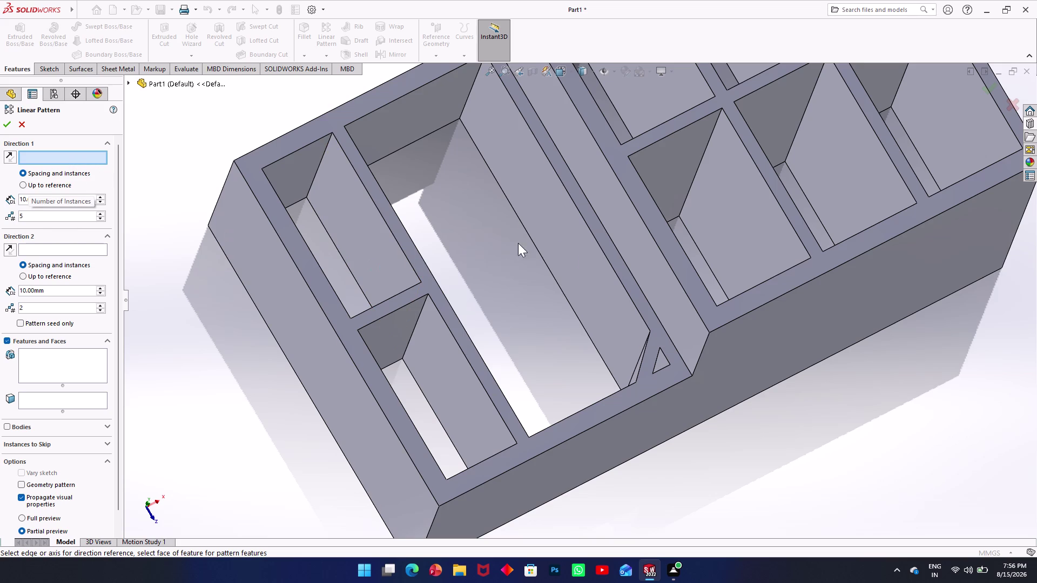
click(614, 269)
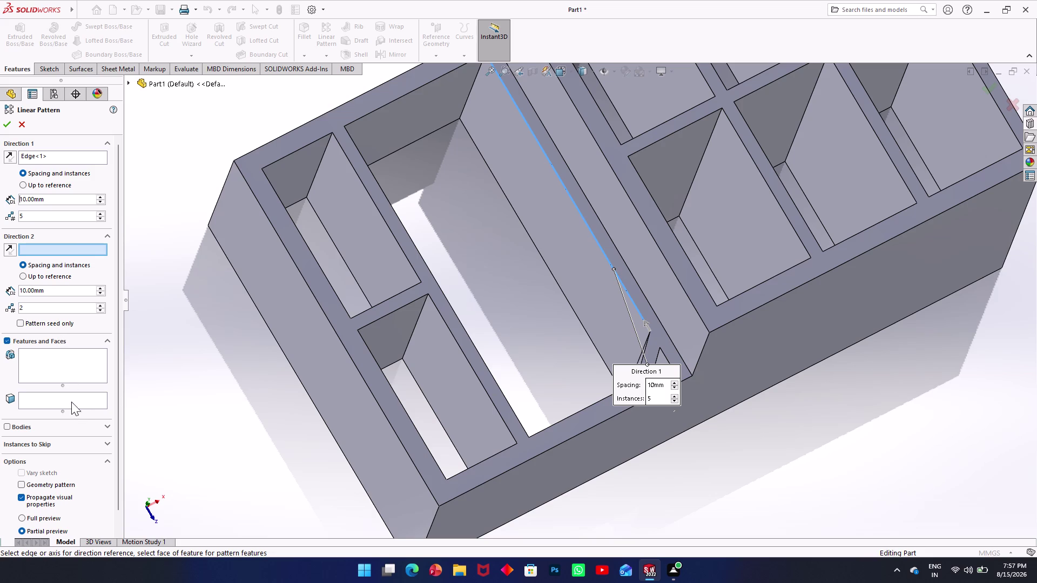
click(77, 363)
click(646, 352)
Inspect the pattern preview, then cancel it with Esc.
middle_drag(595, 268, 536, 265)
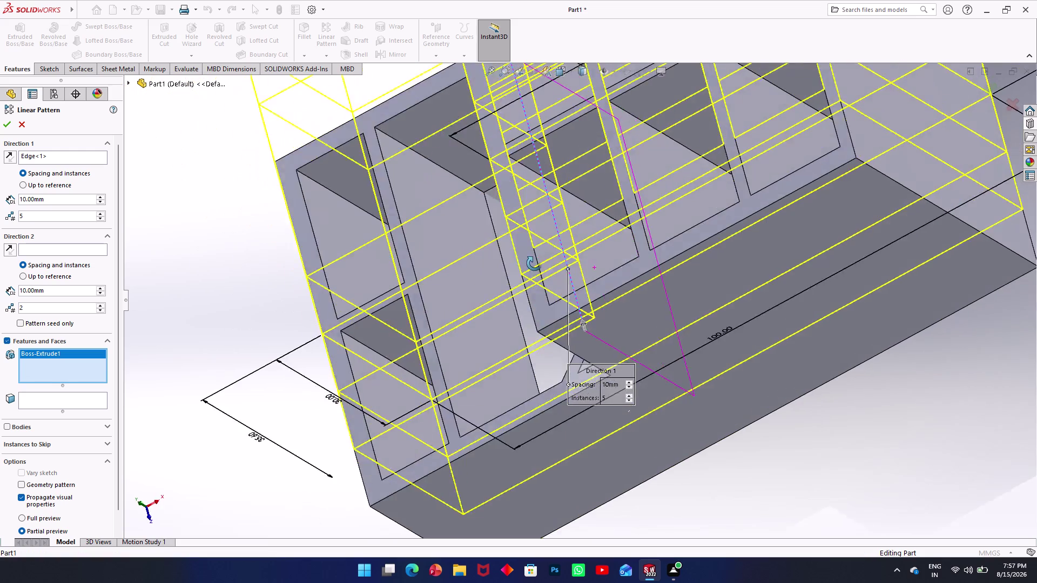
middle_drag(536, 265, 603, 270)
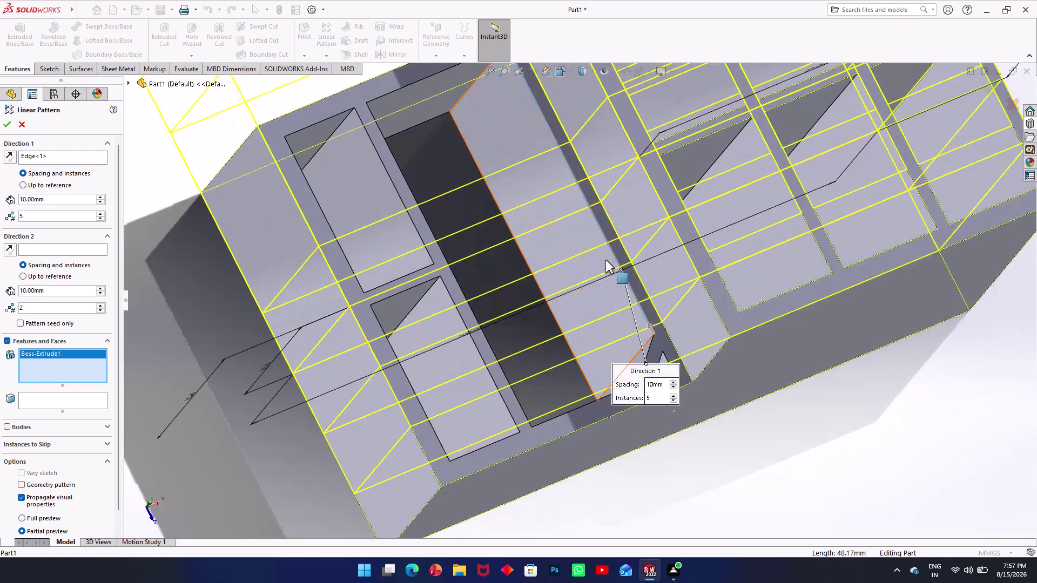
scroll(up, 3)
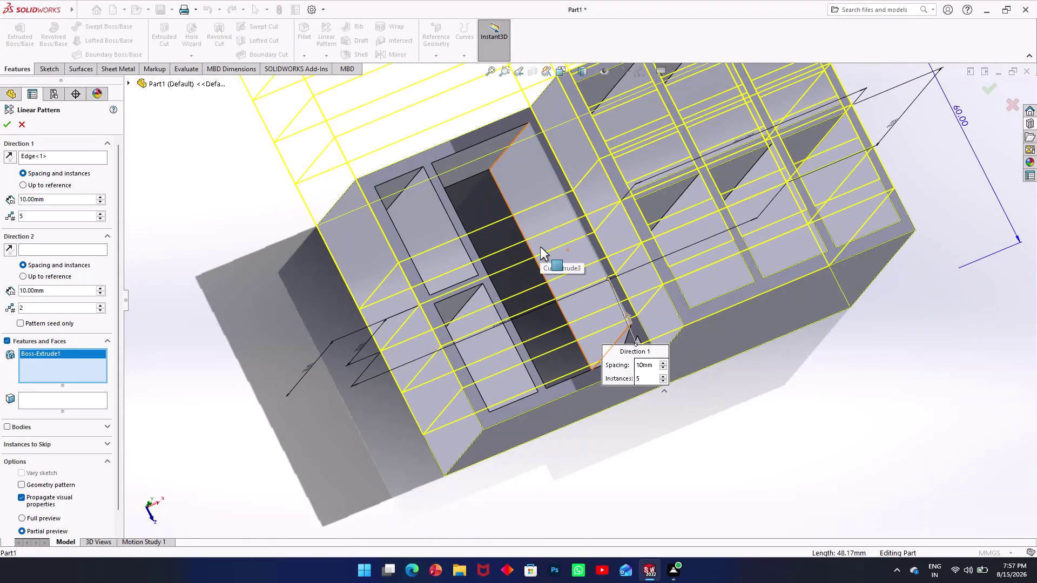
key(Escape)
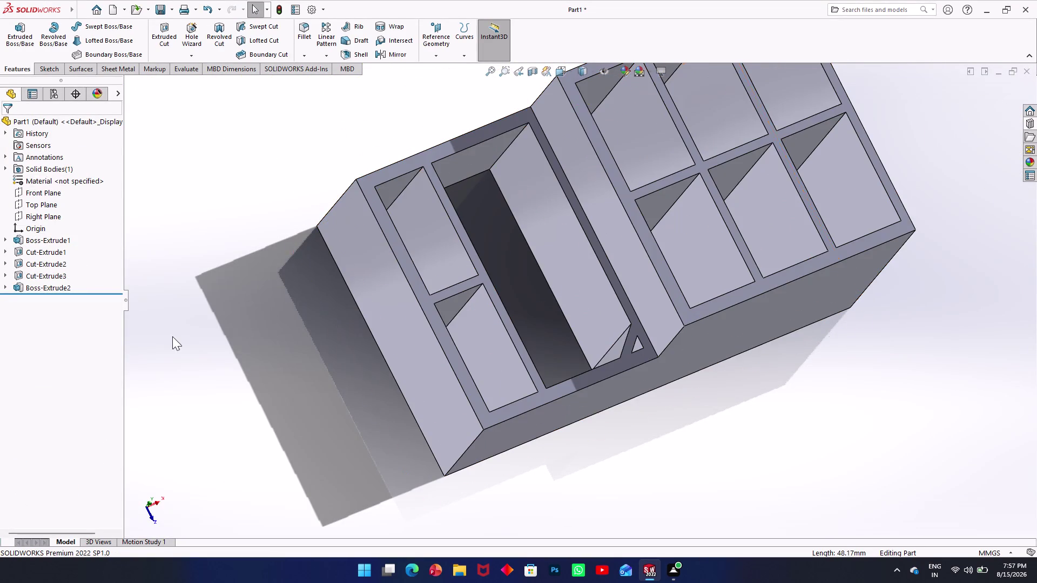
Try selecting the base extrusion and the triangular rib, clearing each selection.
scroll(up, 3)
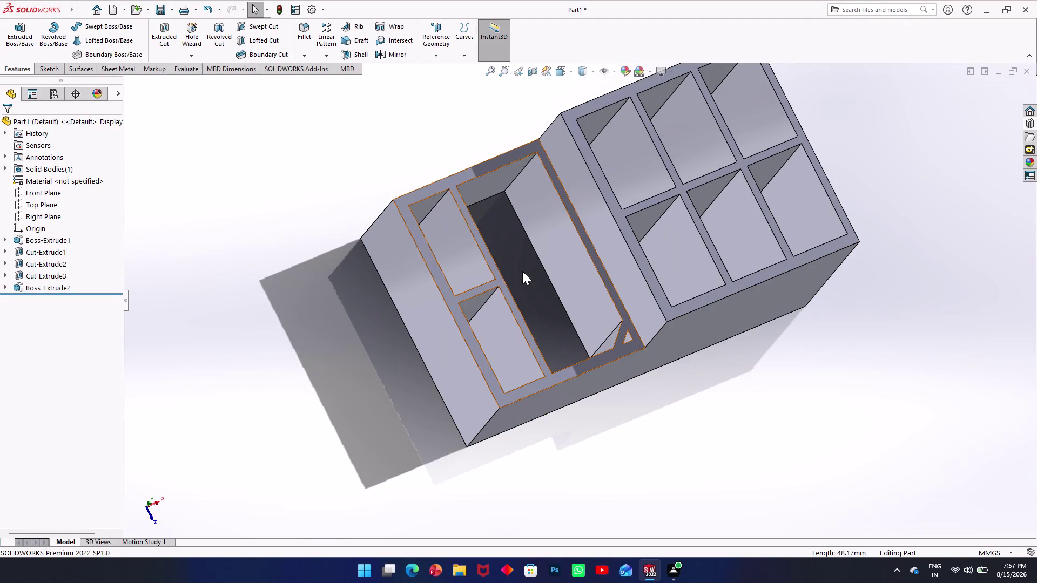
click(621, 336)
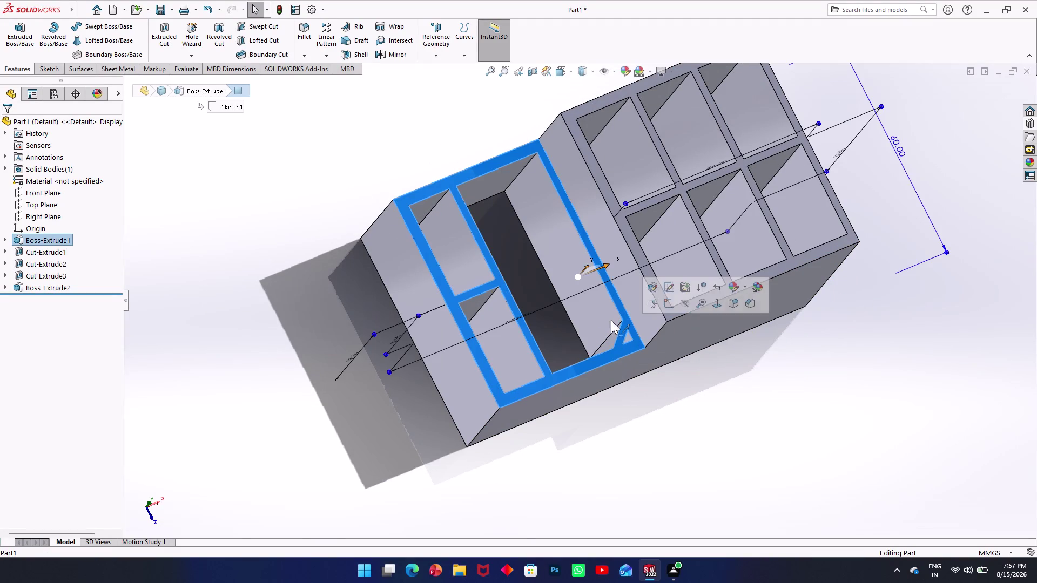
key(Escape)
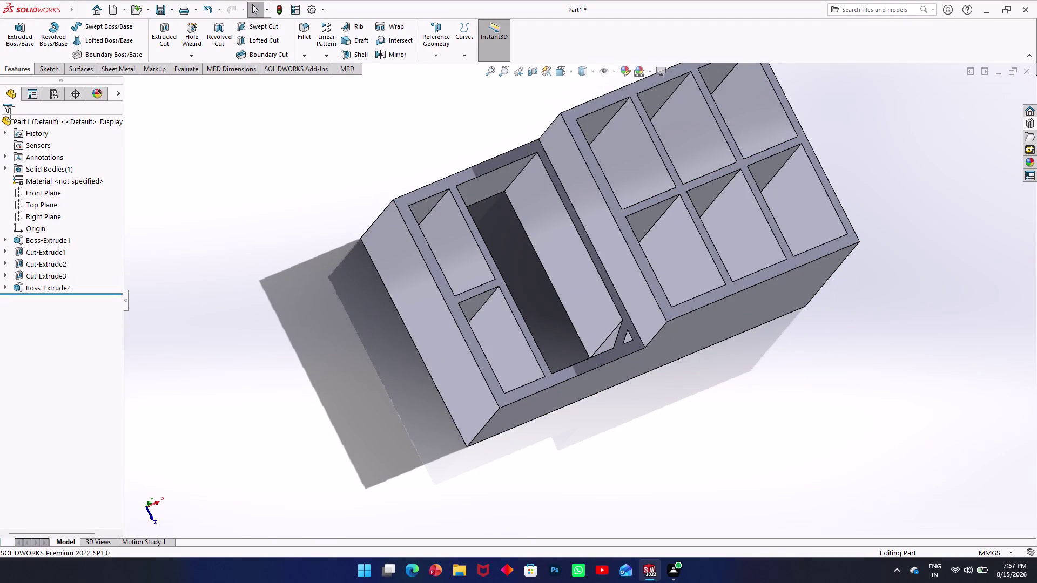
scroll(up, 3)
scroll(down, 3)
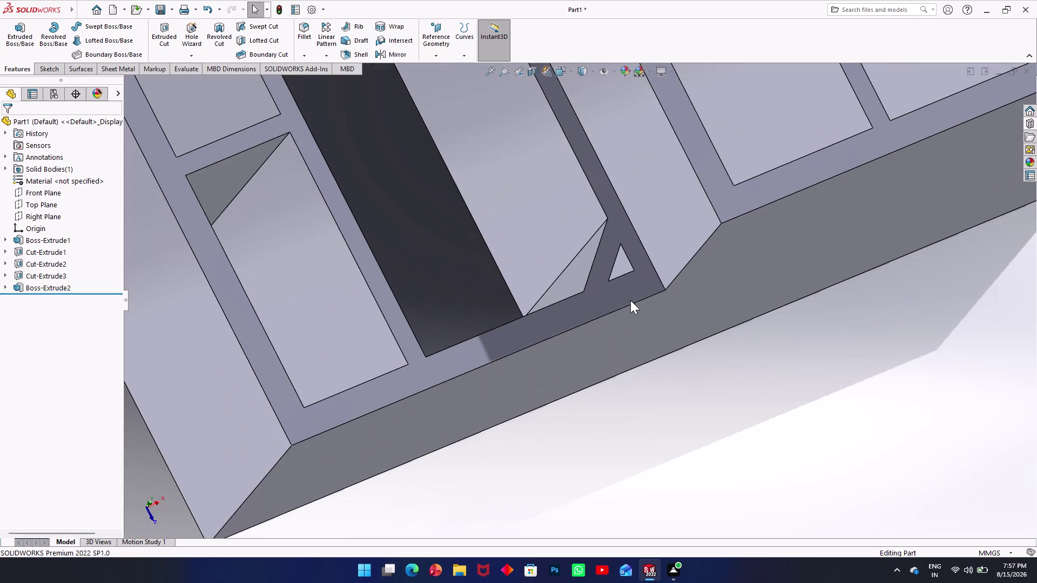
click(602, 259)
key(Escape)
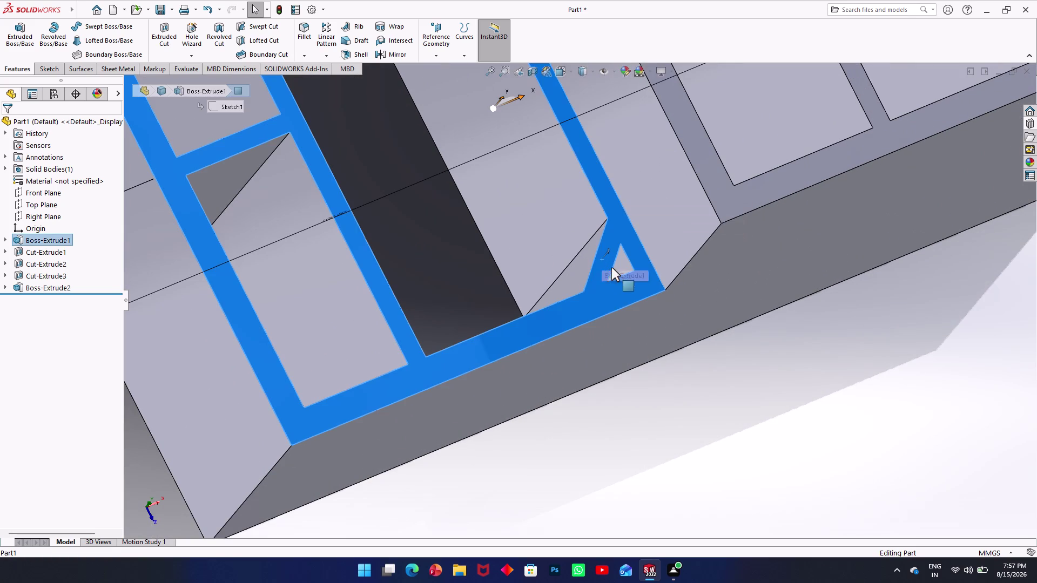
key(Escape)
click(581, 265)
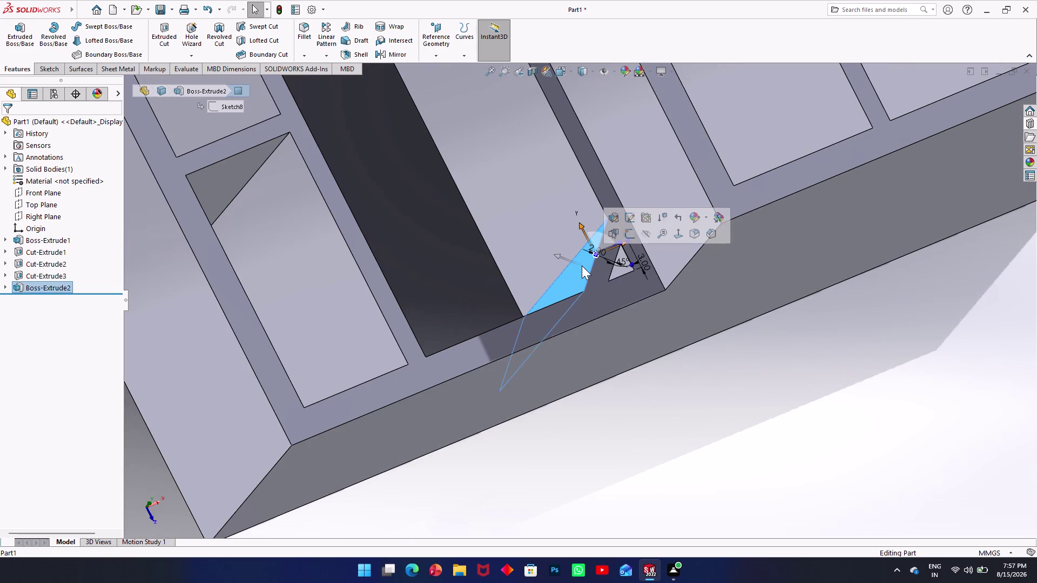
key(Escape)
key(Escape)
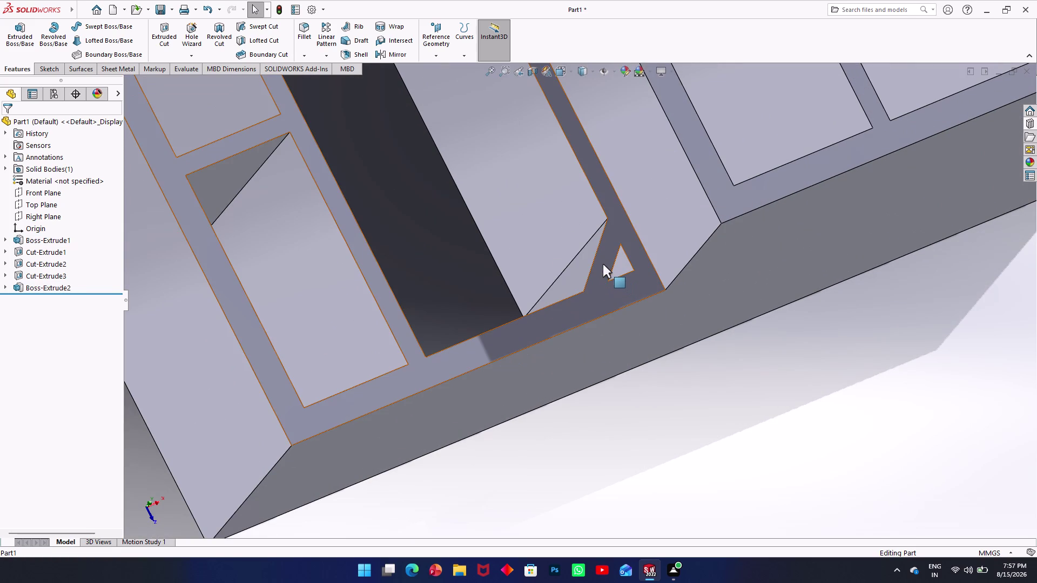
click(603, 264)
key(Escape)
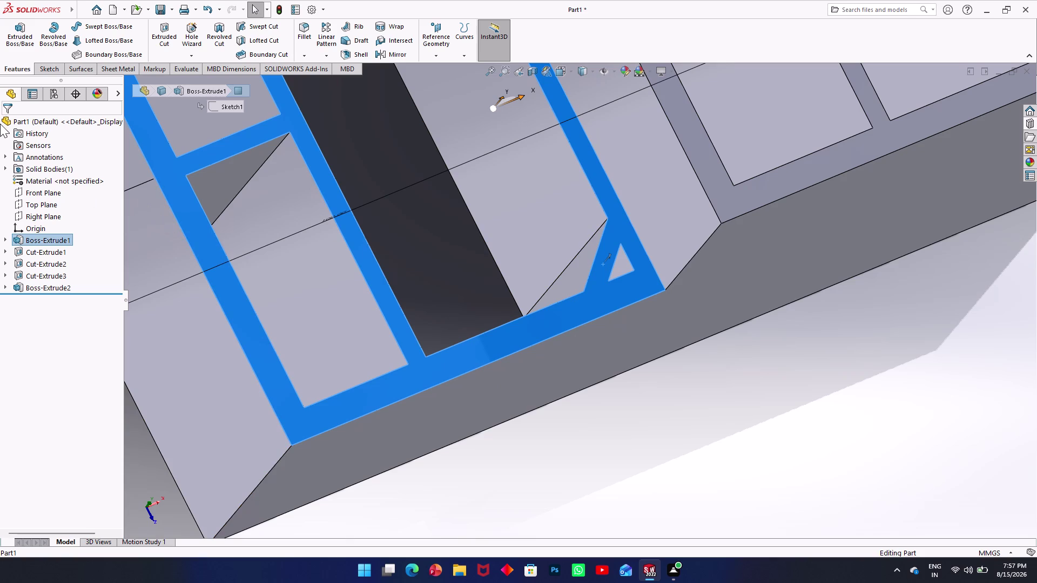
key(Escape)
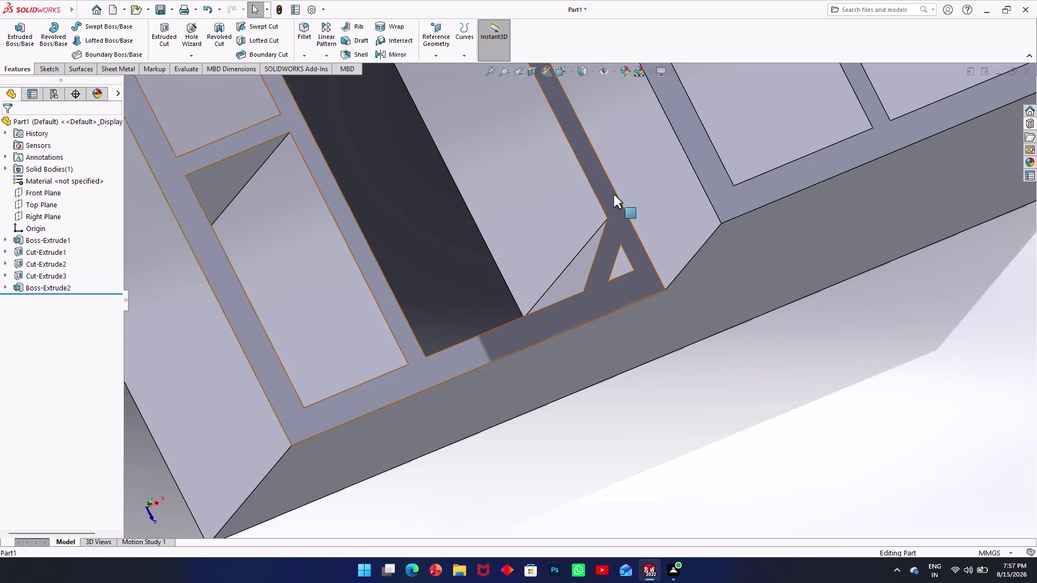
Pick the face beside the rib and bring up Sketch8, viewed face-on.
click(614, 195)
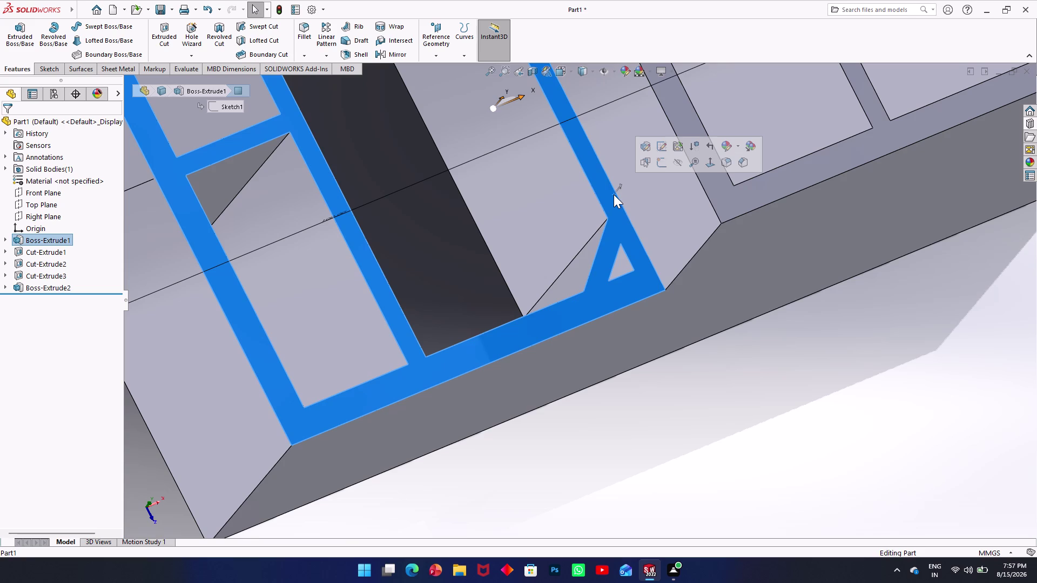
key(ctrl+z)
key(ctrl+z)
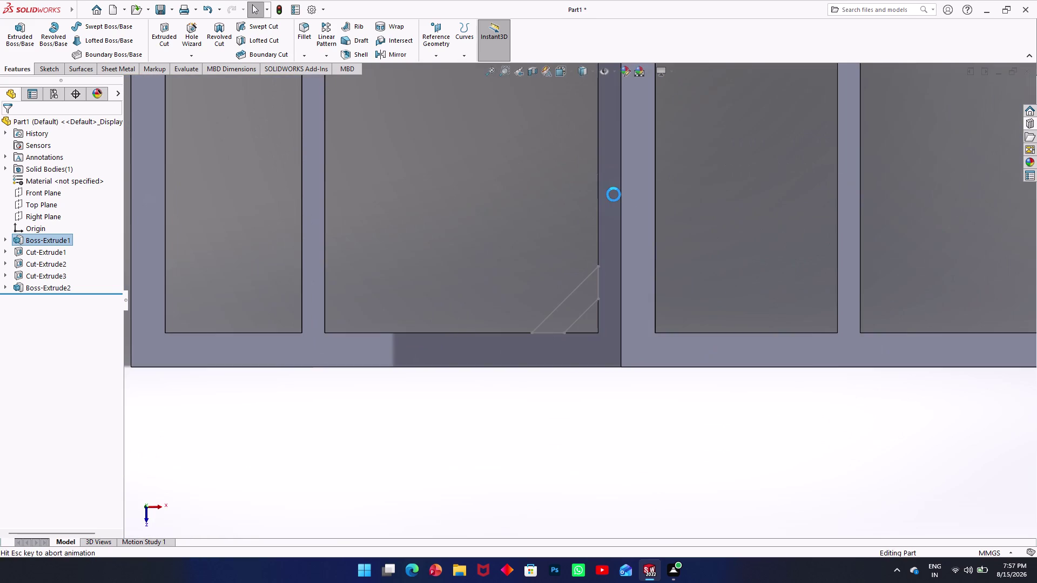
scroll(up, 3)
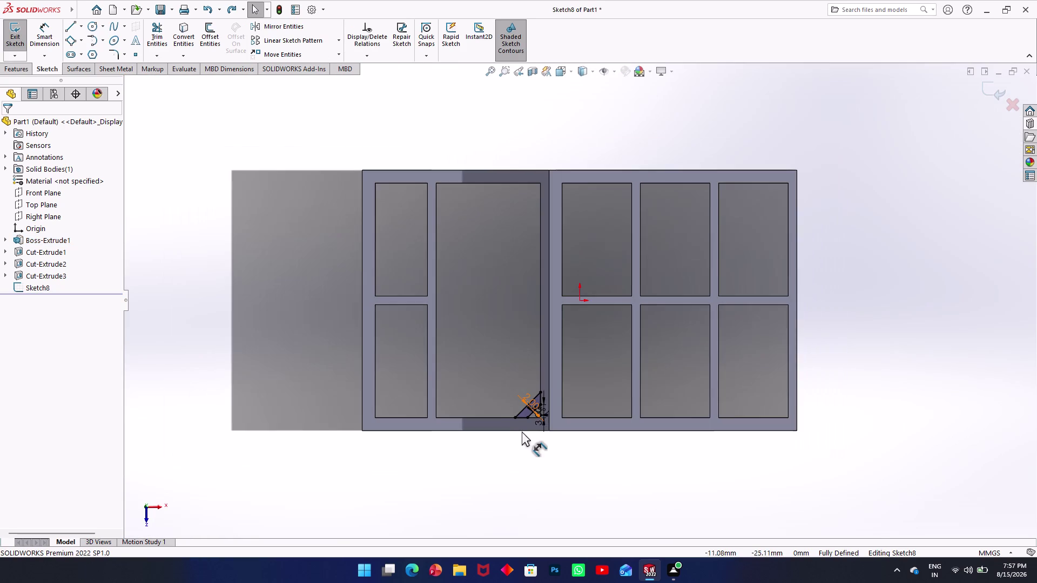
scroll(down, 3)
key(ctrl+z)
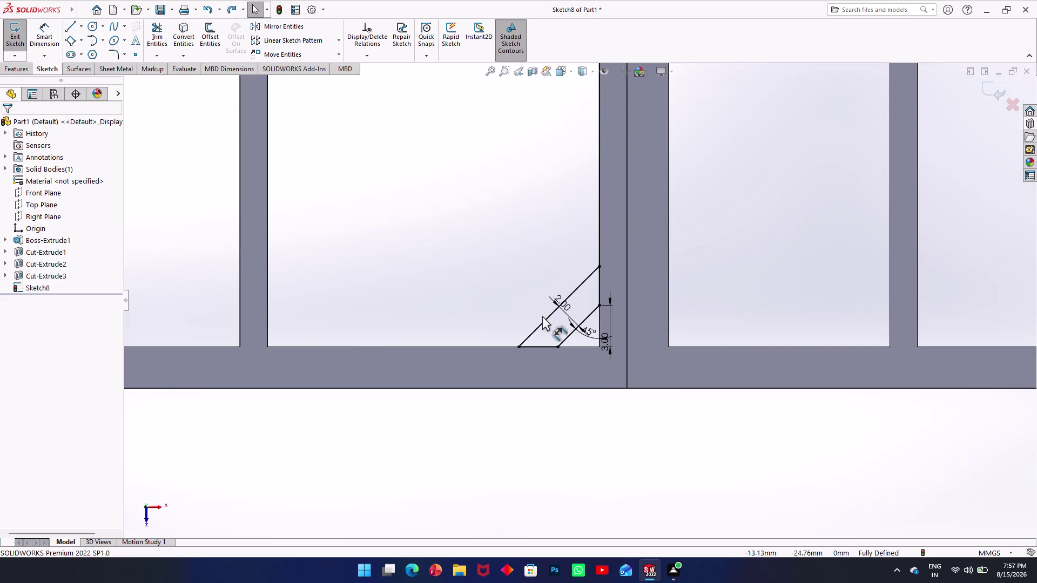
key(ctrl+z)
key(ctrl+z)
key(ctrl+z)
key(ctrl+z)
key(ctrl+z)
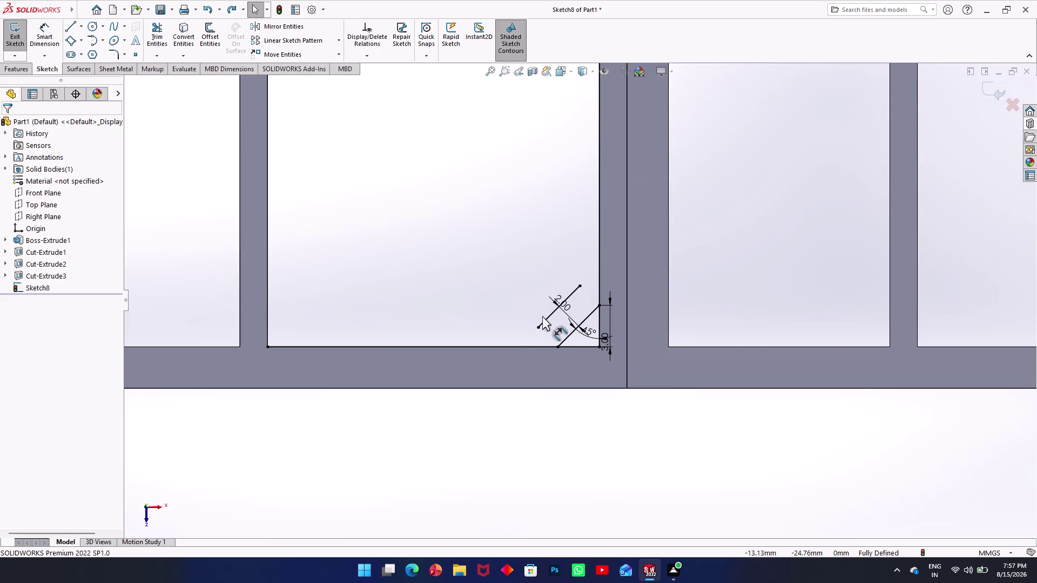
key(ctrl+z)
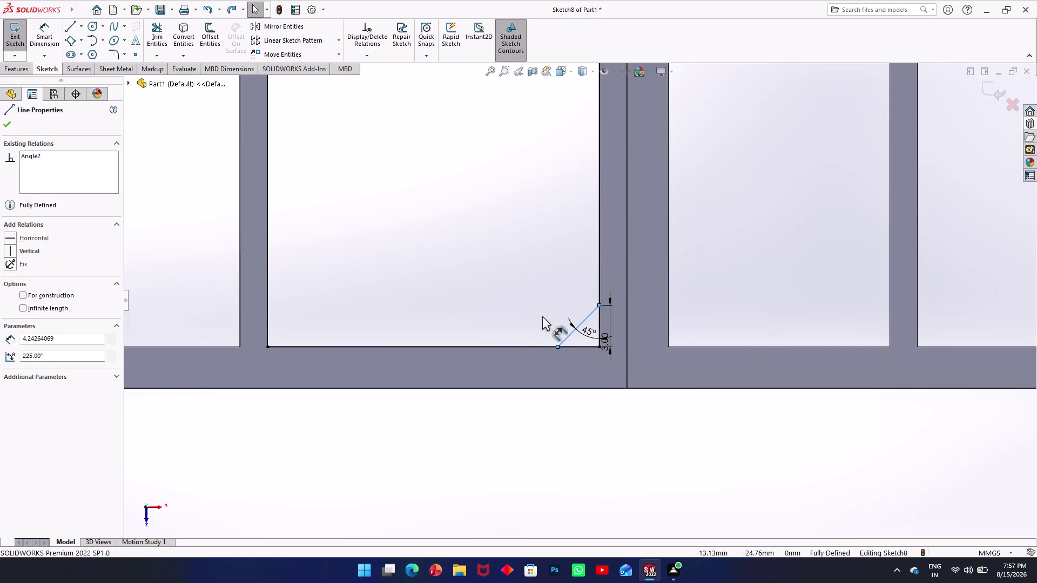
key(ctrl+y)
key(ctrl+y)
key(ctrl+y)
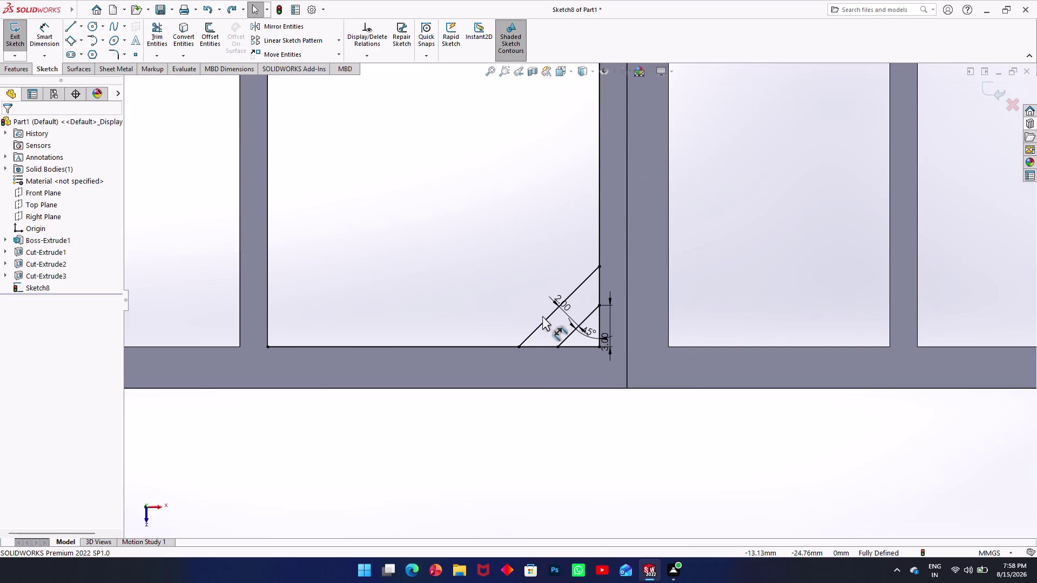
scroll(up, 3)
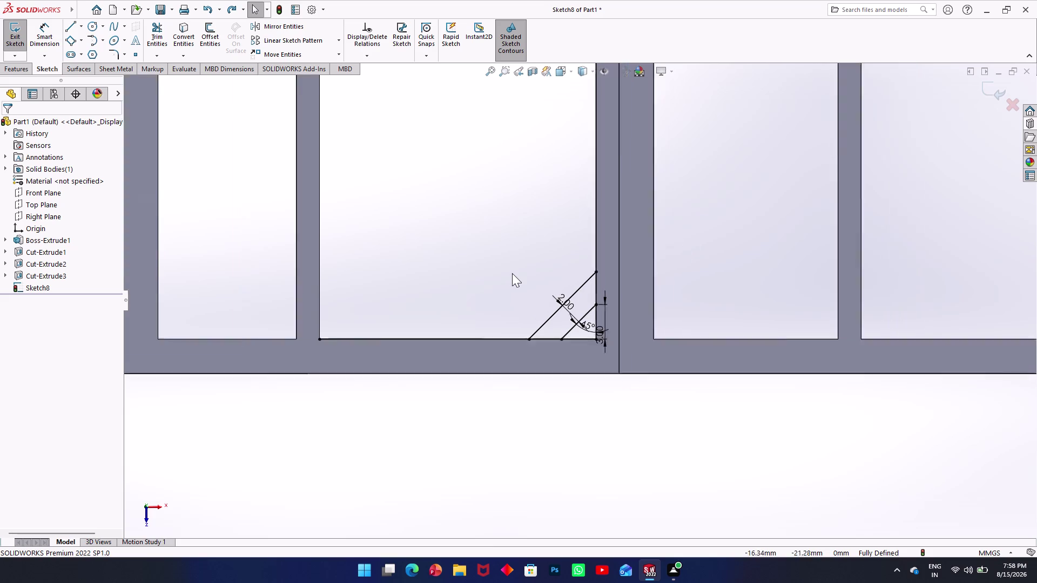
scroll(up, 3)
scroll(down, 3)
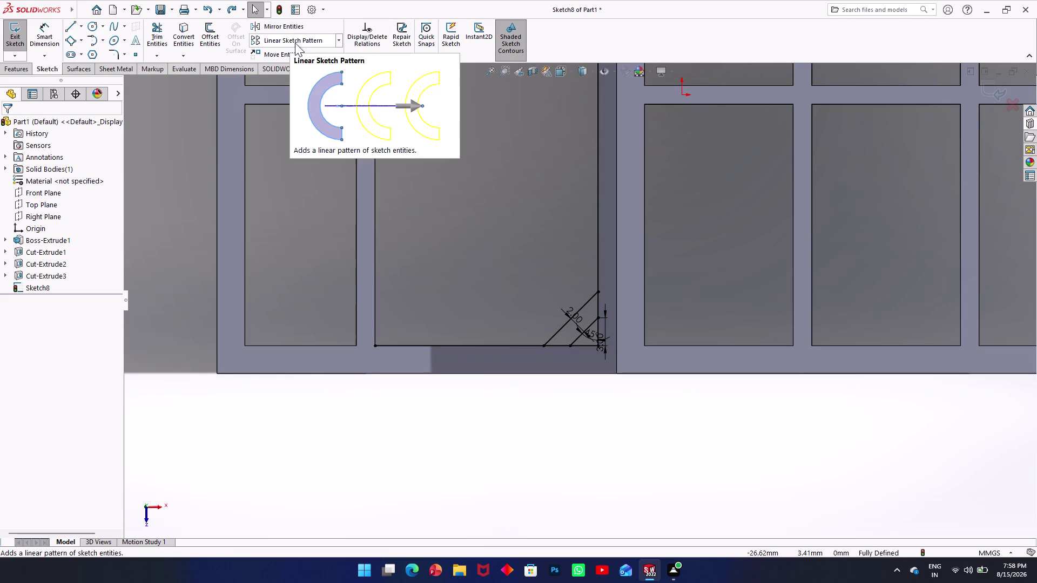
Cancel Mirror Entities and start a 2-instance linear sketch pattern along the pocket's vertical edge.
click(312, 30)
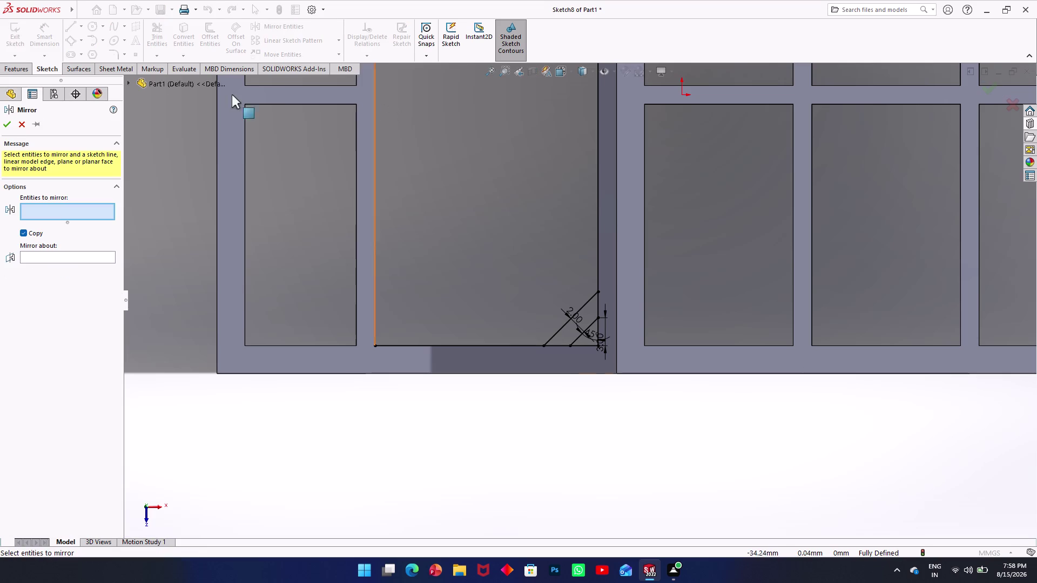
click(19, 122)
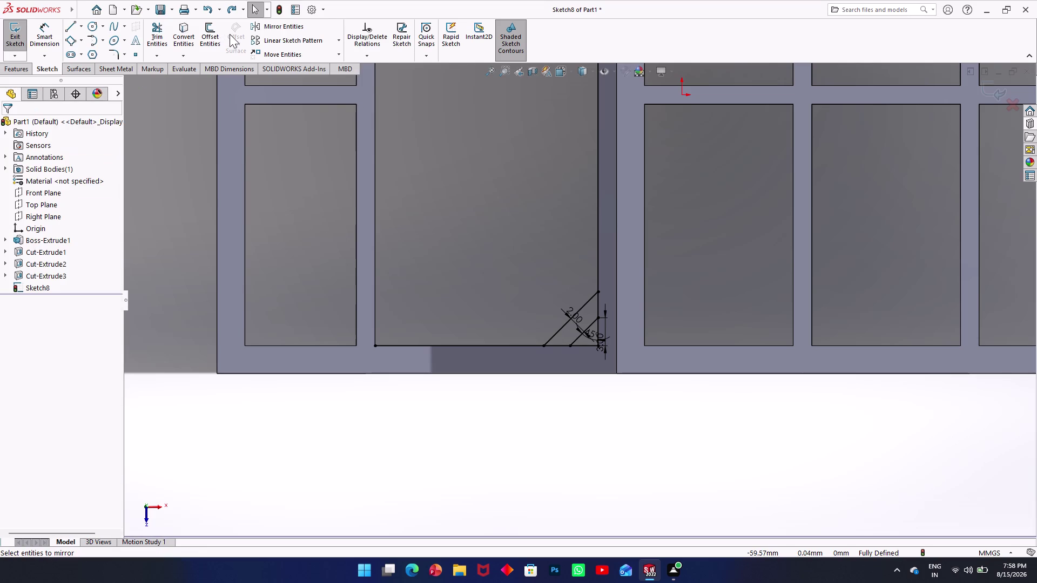
click(275, 42)
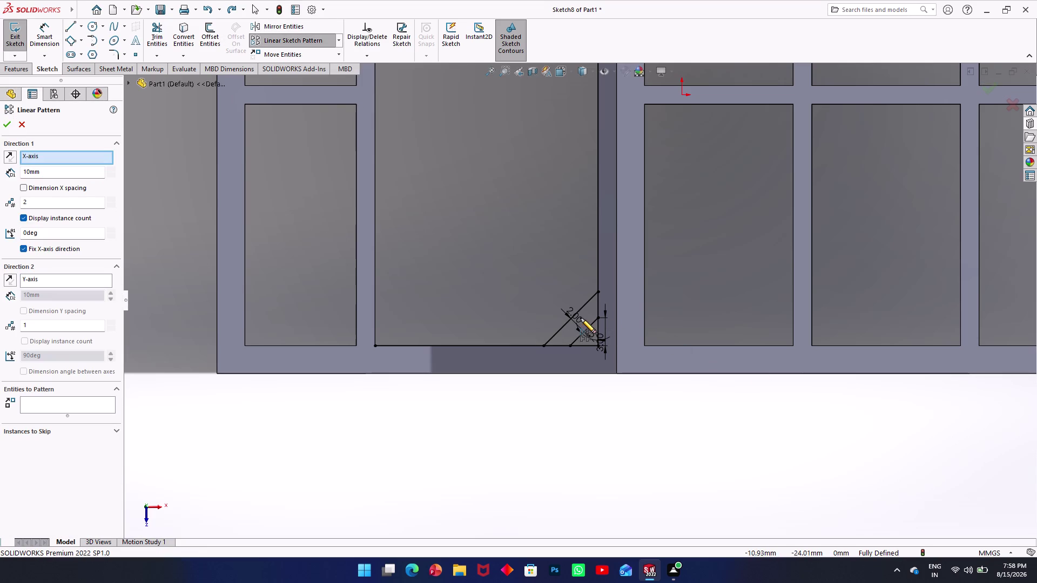
click(598, 188)
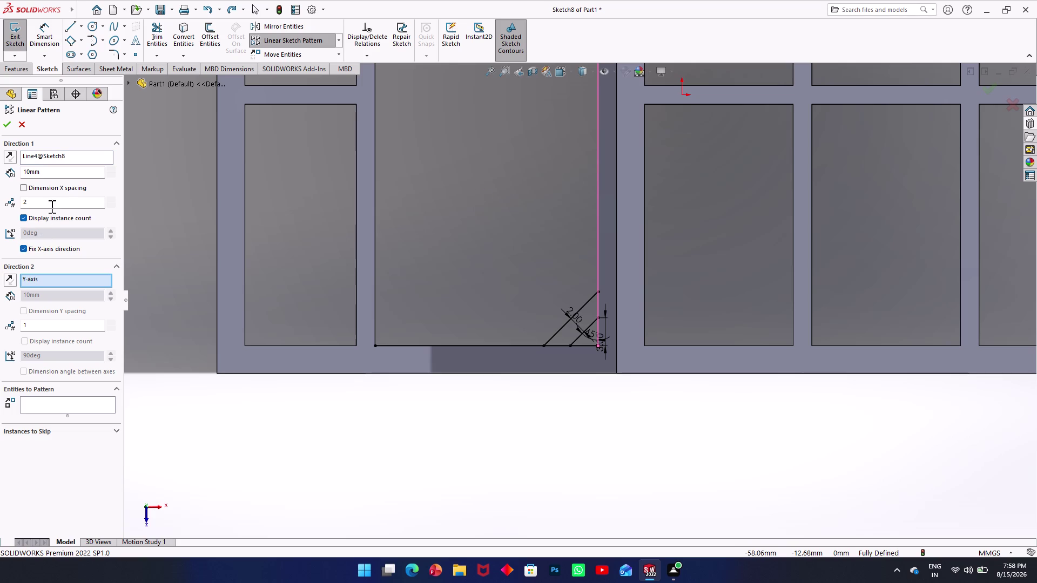
drag(52, 199, 1, 200)
key(5)
key(BackSpace)
key(2)
click(44, 331)
key(Escape)
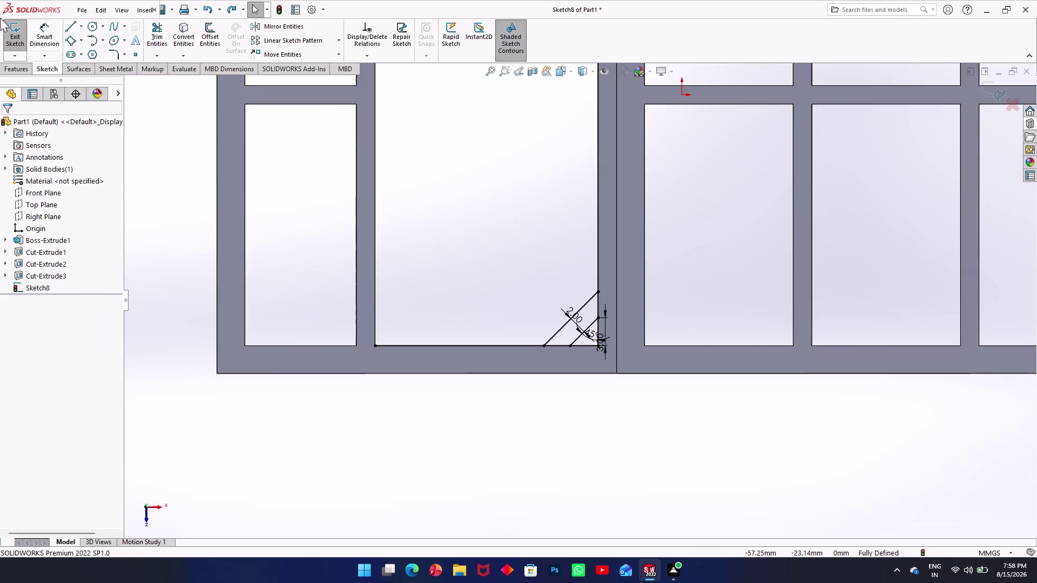
Reopen the Linear Sketch Pattern settings.
scroll(up, 3)
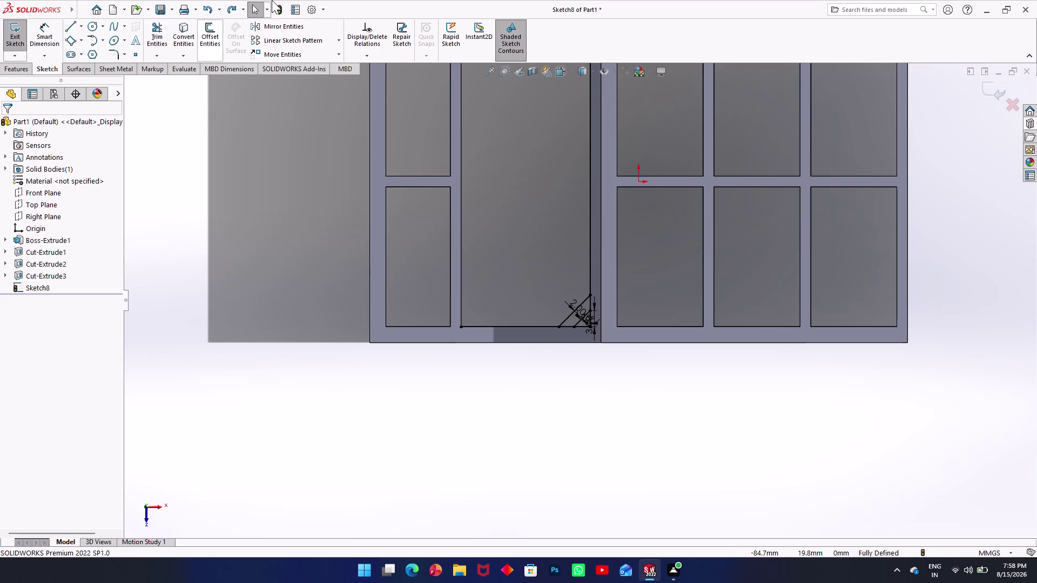
click(281, 42)
scroll(down, 3)
scroll(down, 3)
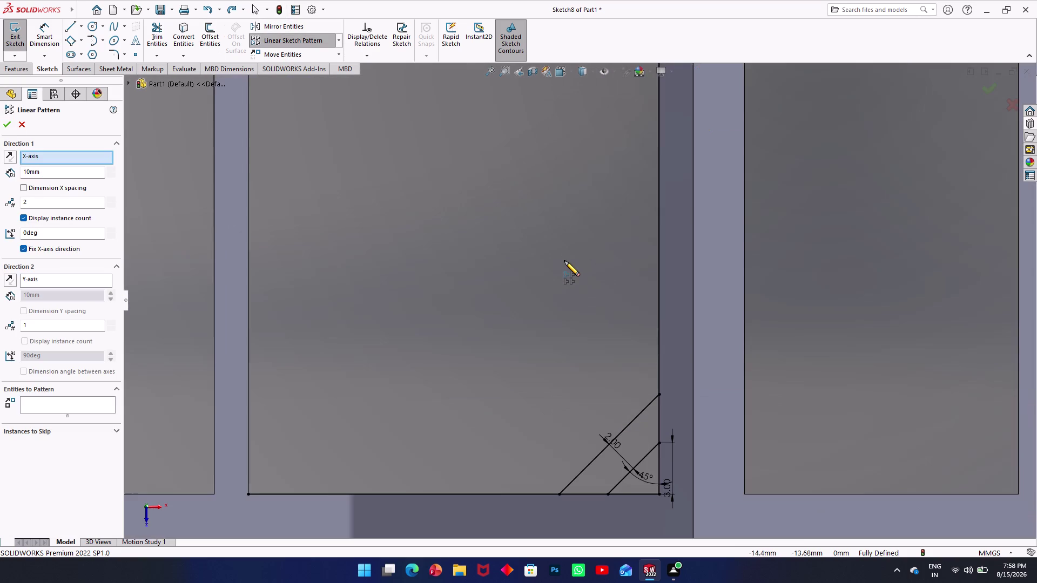
Use the pocket's vertical edge as the pattern direction and select the diagonal lines to repeat.
click(661, 309)
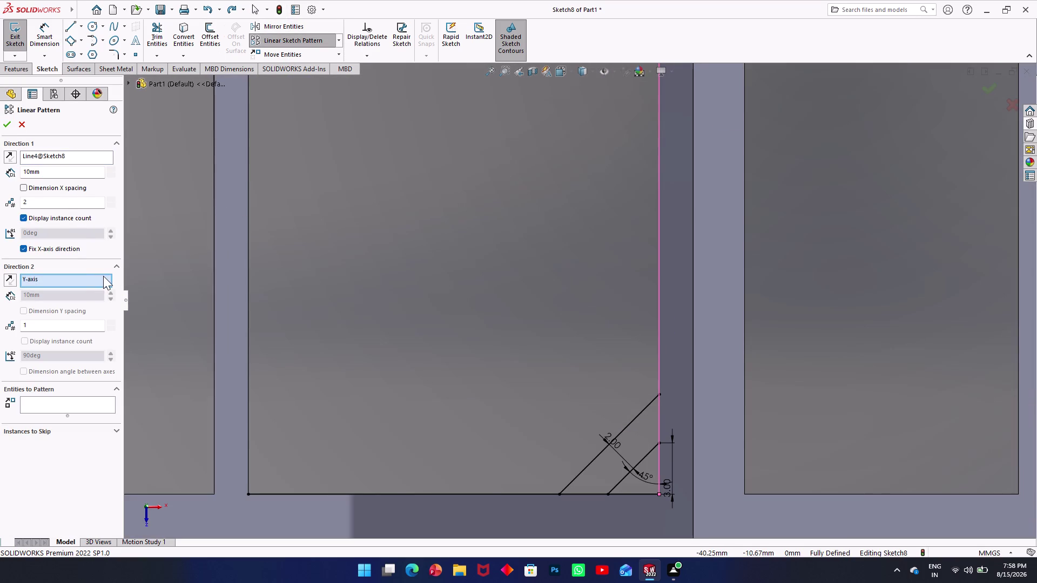
click(70, 400)
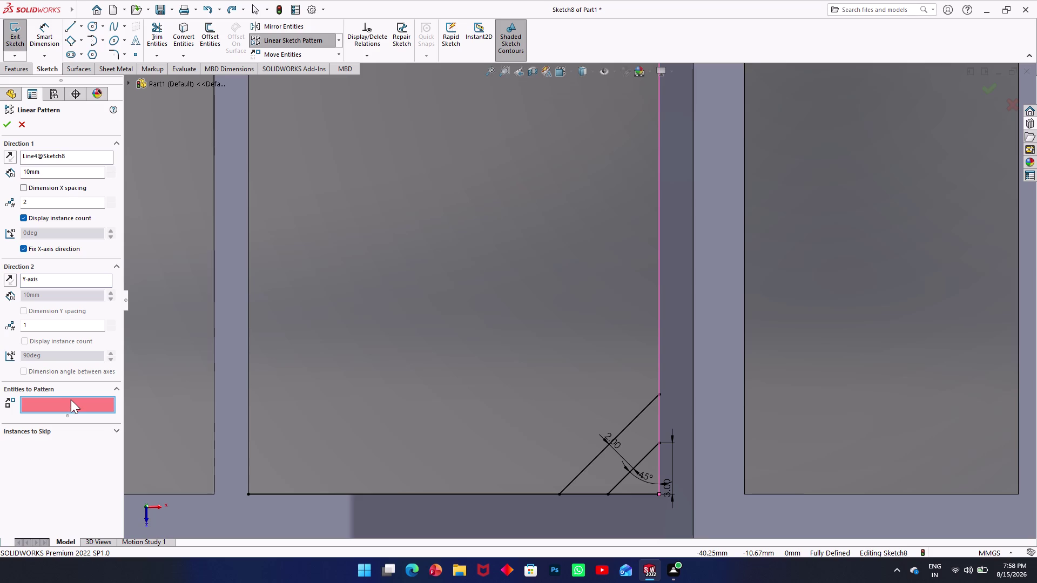
click(584, 468)
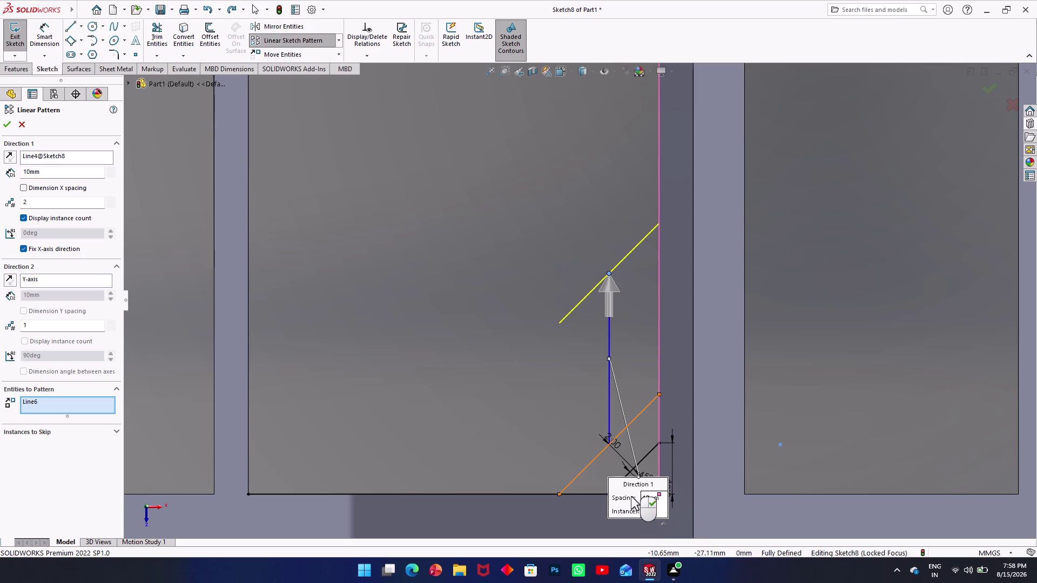
click(636, 464)
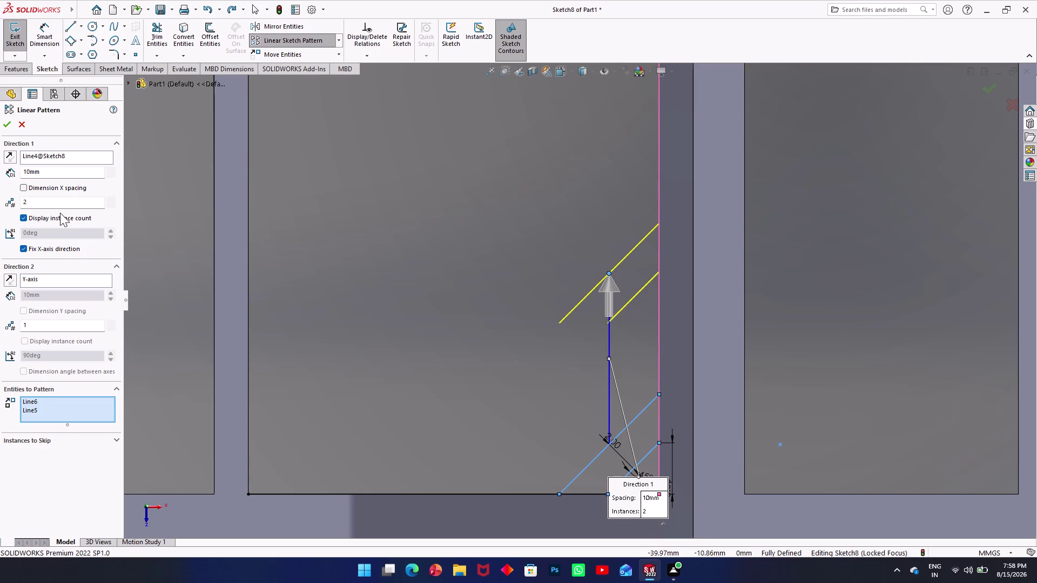
Give Direction 2 five instances at 10 mm spacing and accept the linear pattern.
drag(32, 323, 0, 322)
key(5)
click(150, 254)
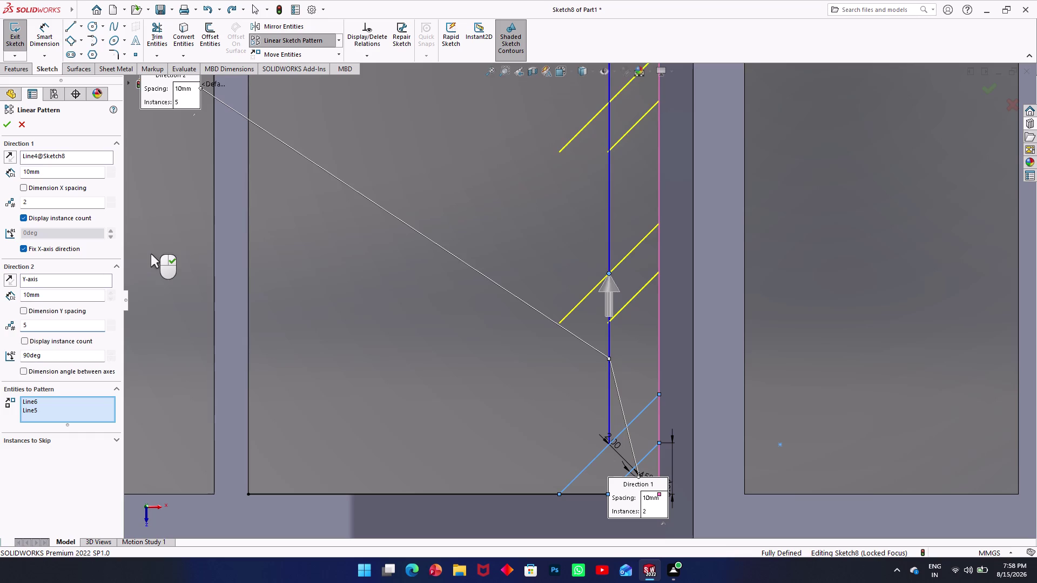
scroll(up, 3)
scroll(up, 3)
scroll(up, 3)
scroll(down, 3)
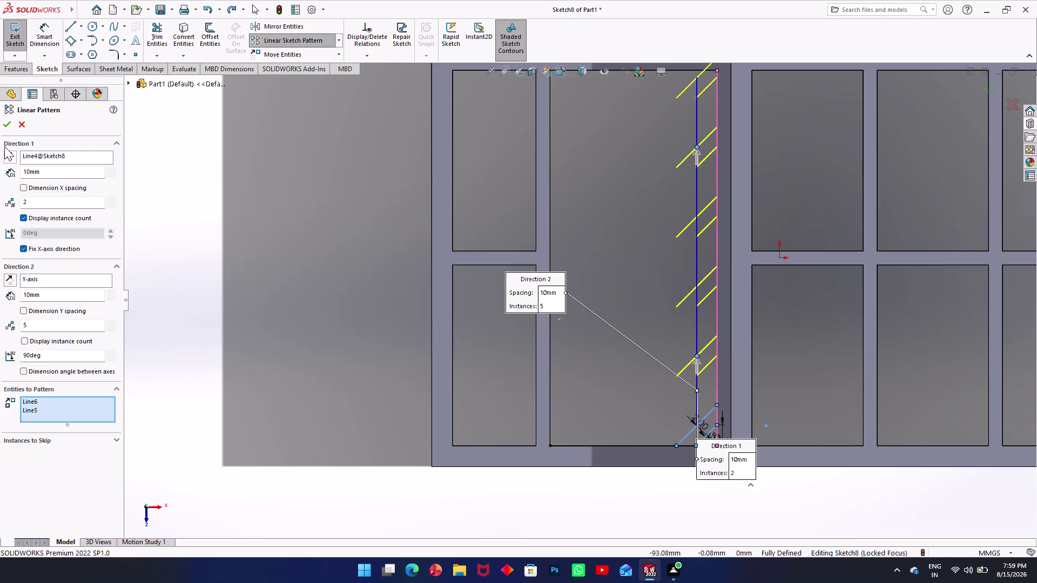
click(4, 126)
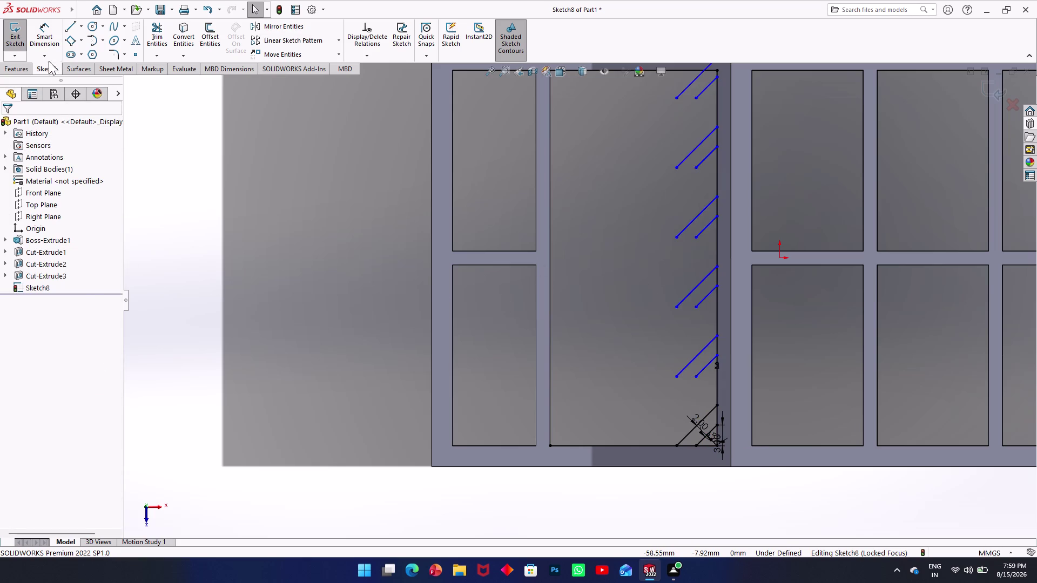
Dimension the vertical gap between the lowest diagonal endpoints on the right edge, entering 7.7.
click(40, 37)
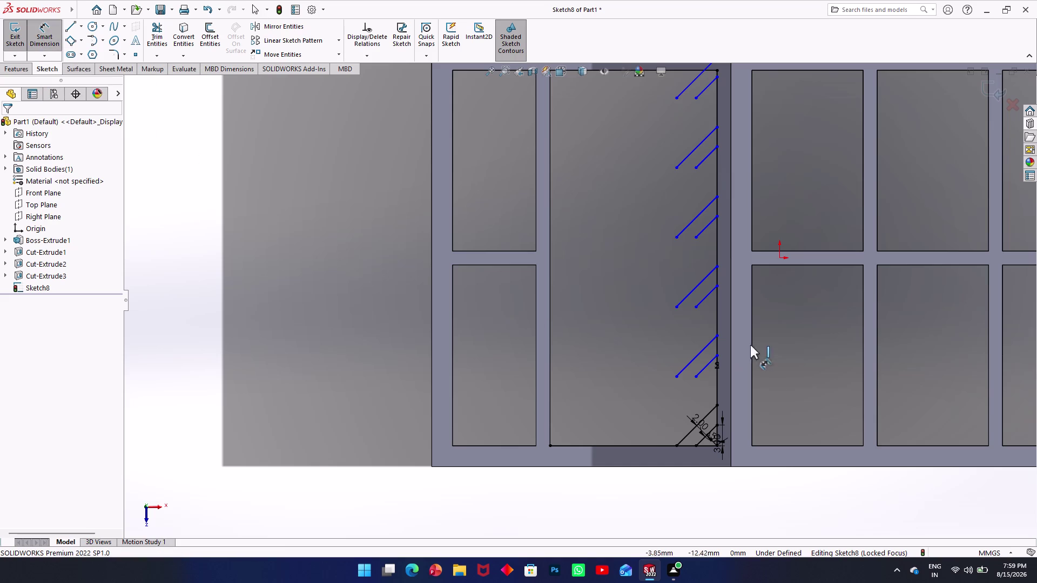
click(718, 356)
click(717, 403)
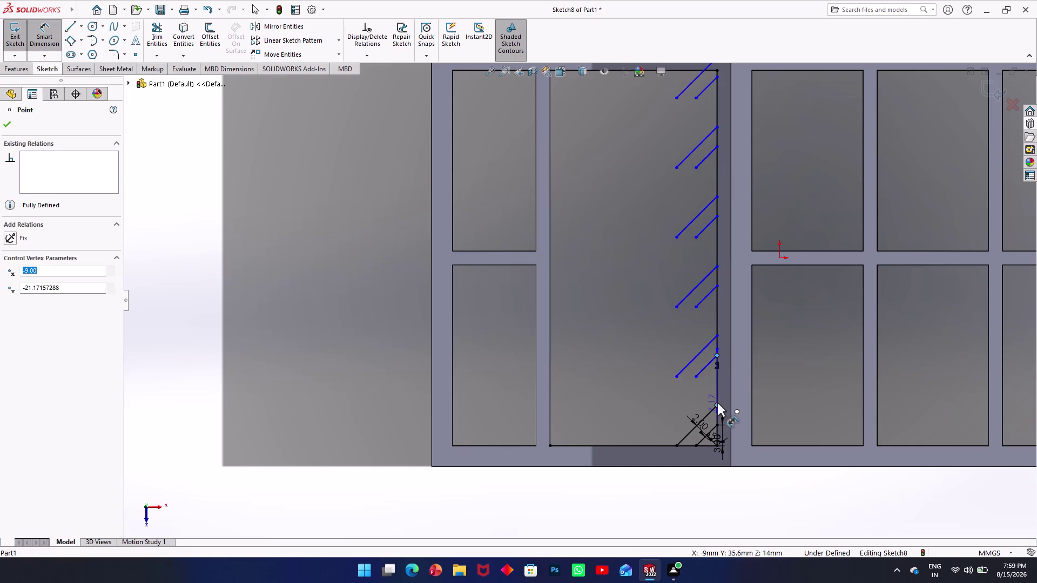
click(725, 375)
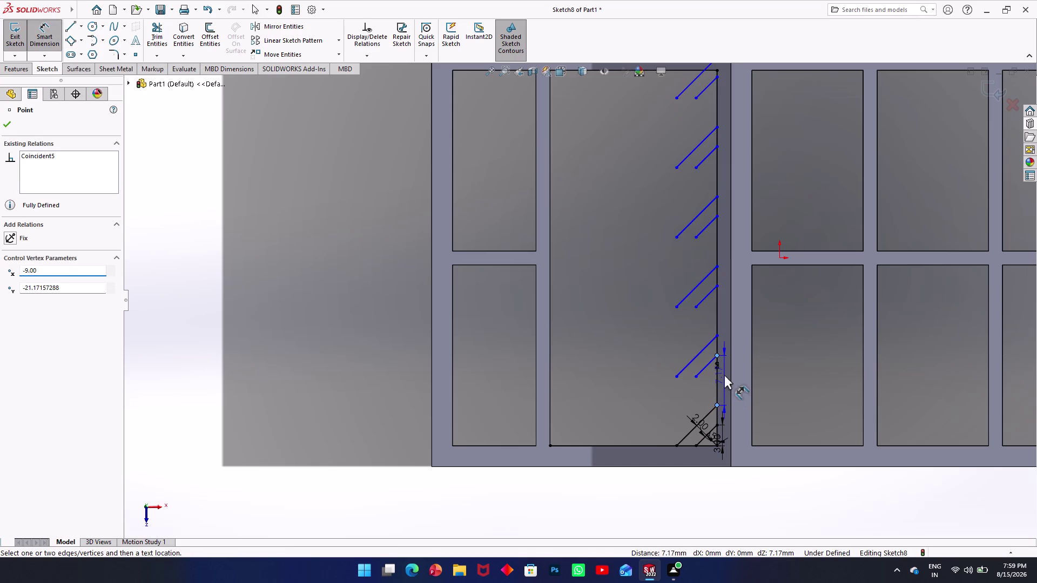
double_click(724, 375)
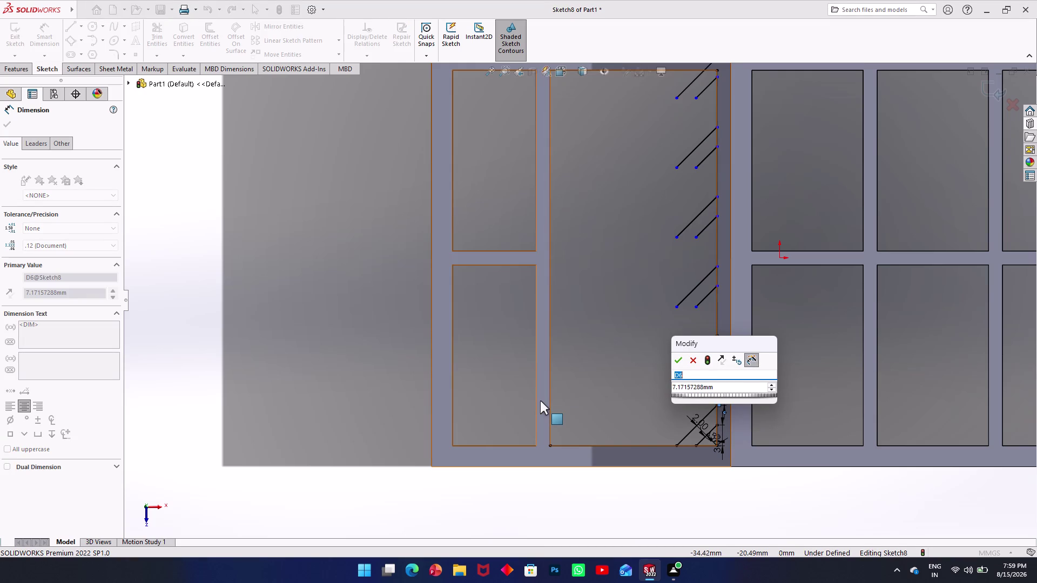
text(7.7)
key(Return)
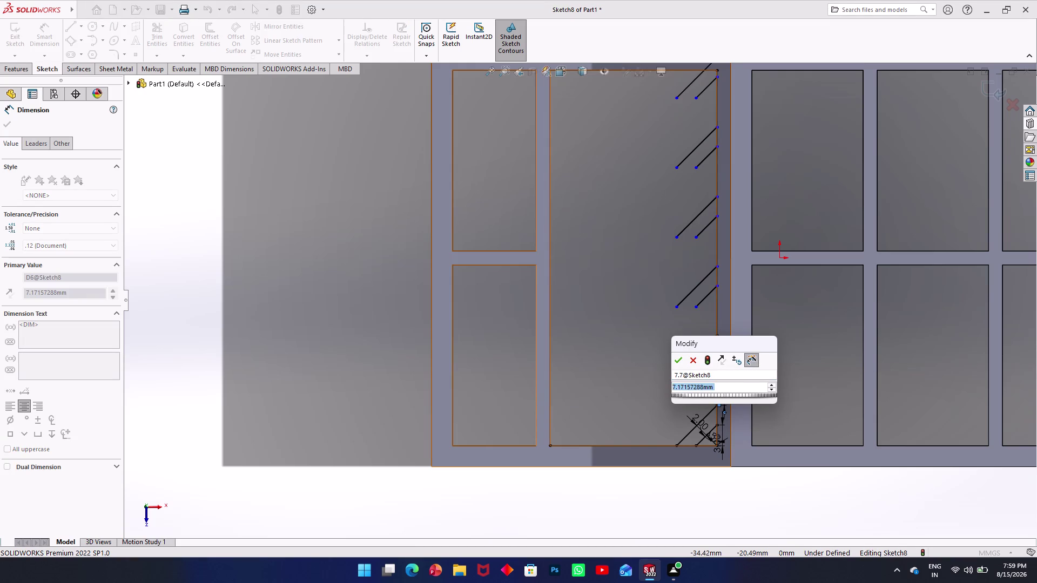
scroll(up, 3)
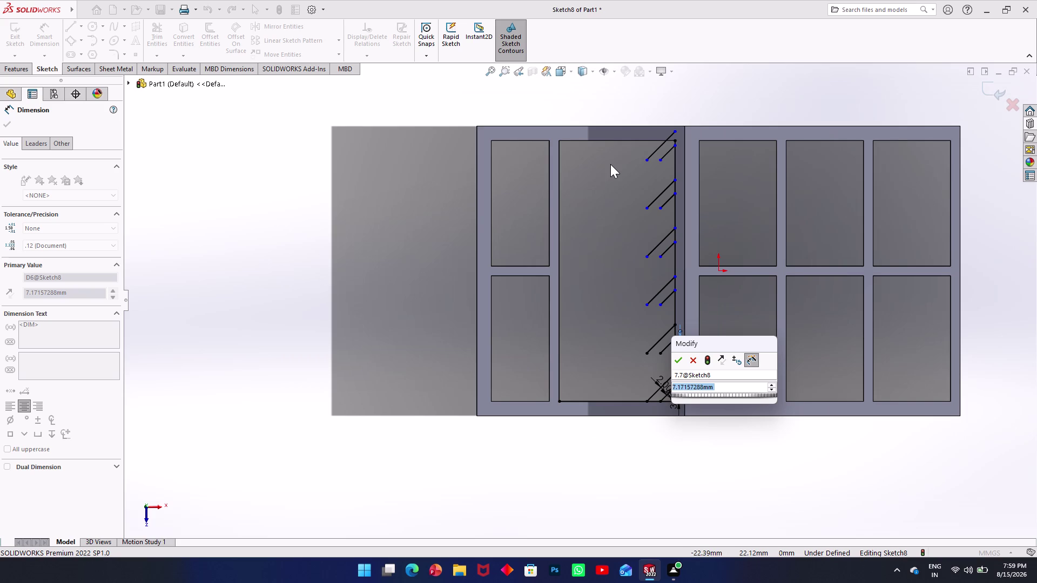
scroll(down, 3)
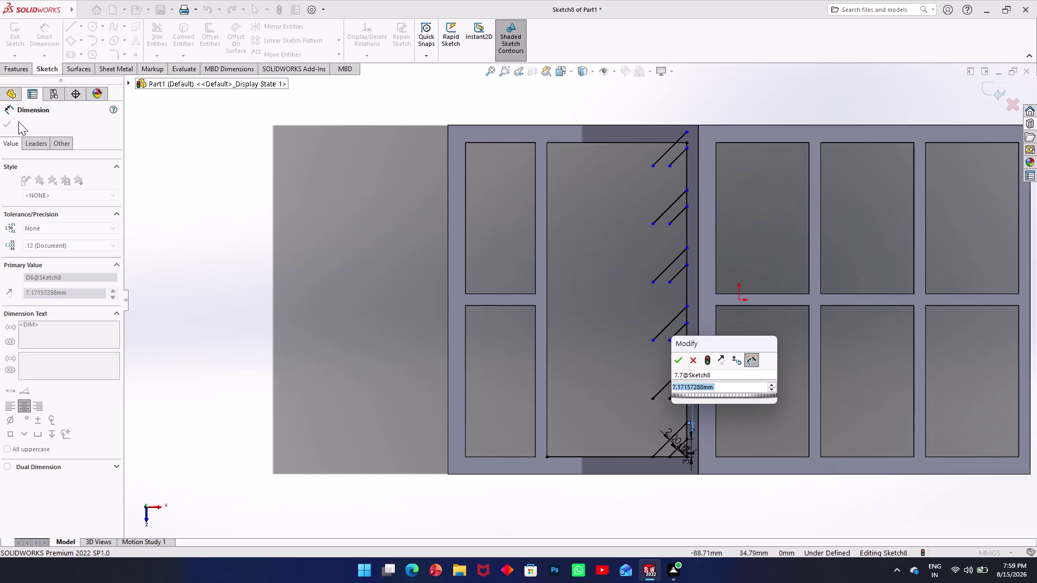
click(677, 360)
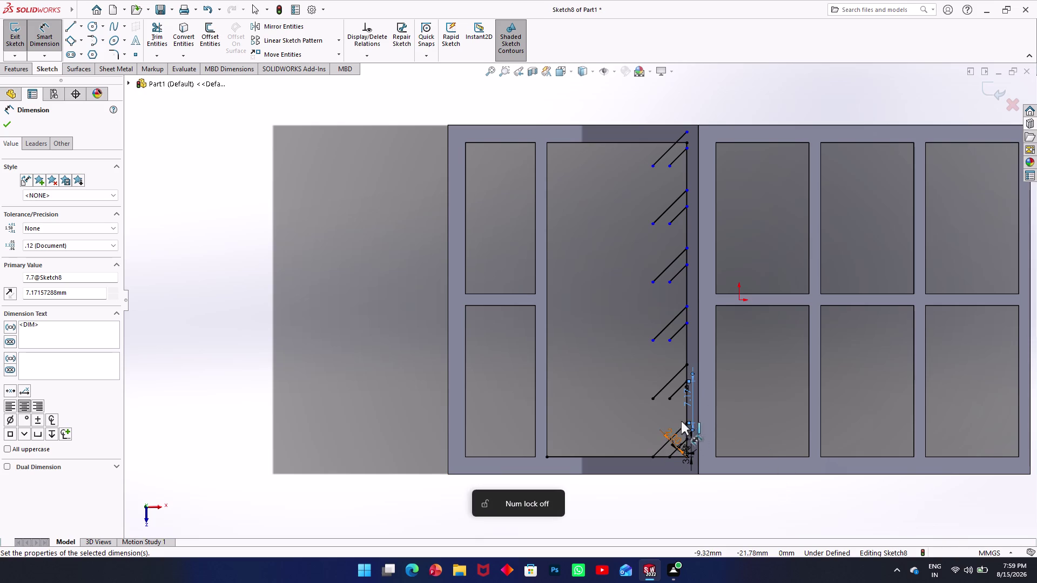
Re-edit that dimension, replacing the old value with 7.70 mm.
double_click(691, 398)
key(Home)
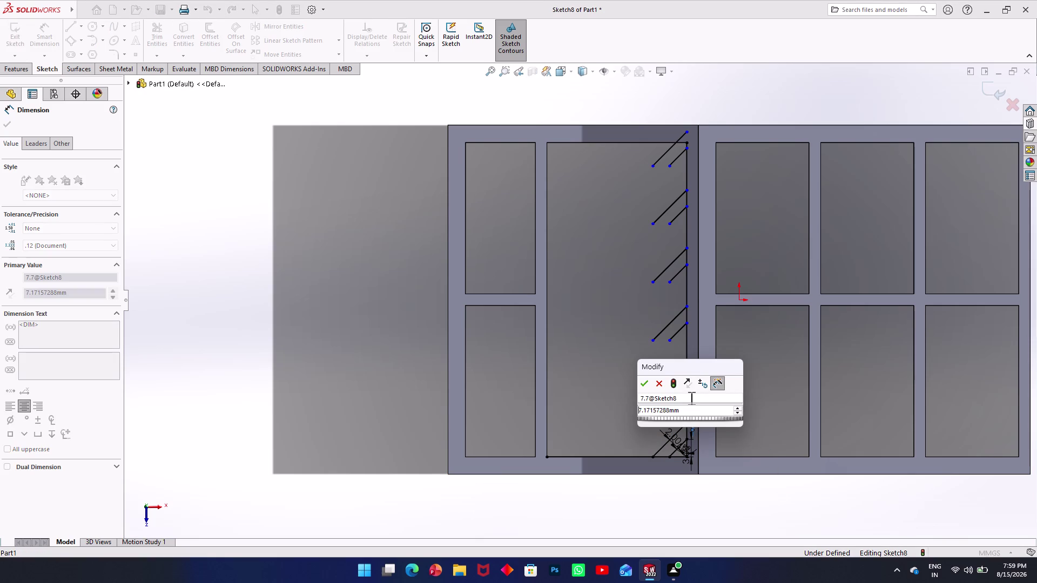
key(Delete)
key(Home)
drag(684, 407, 611, 410)
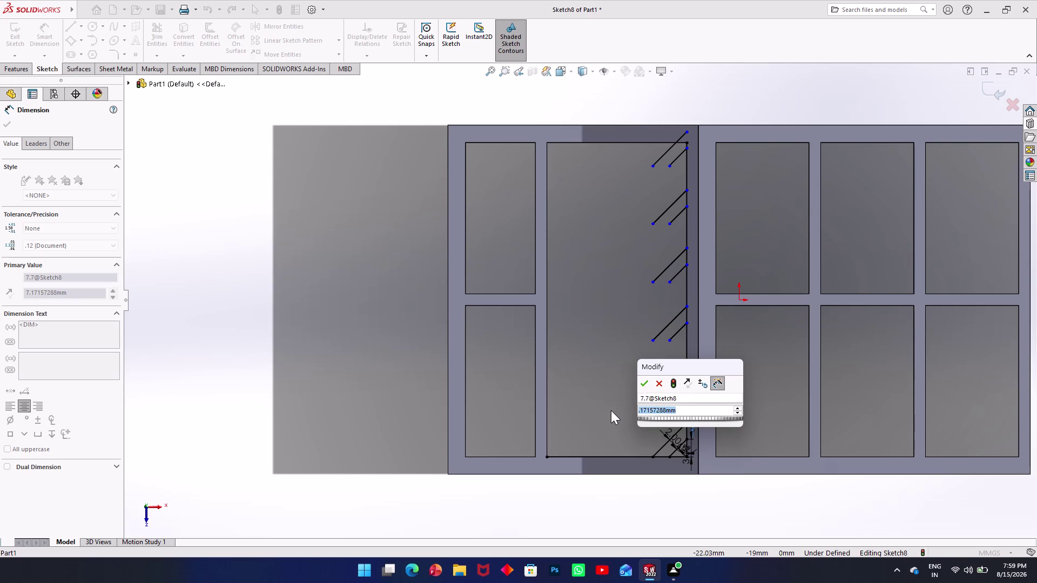
key(Home)
key(Delete)
key(Home)
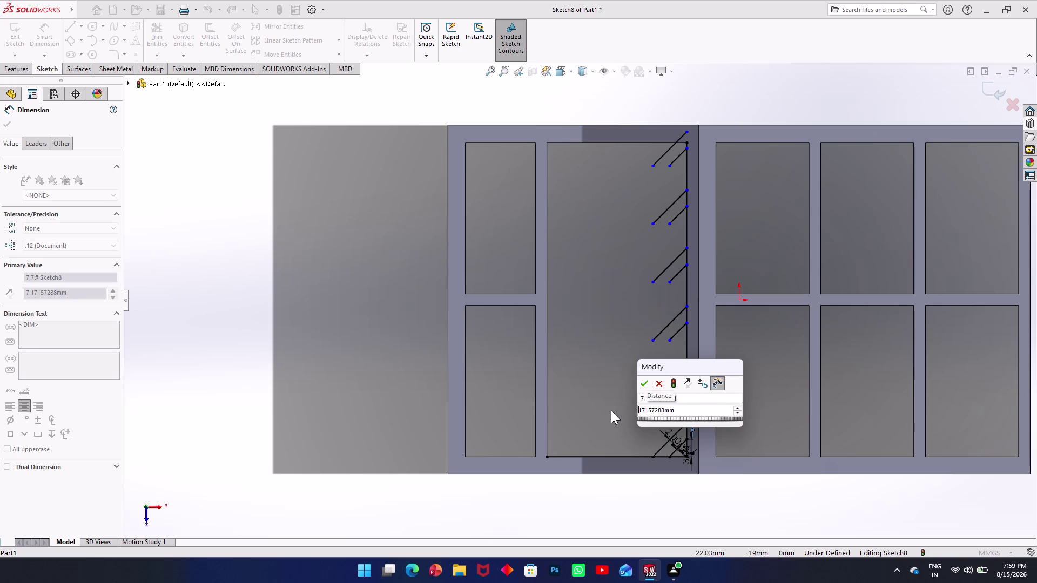
key(7)
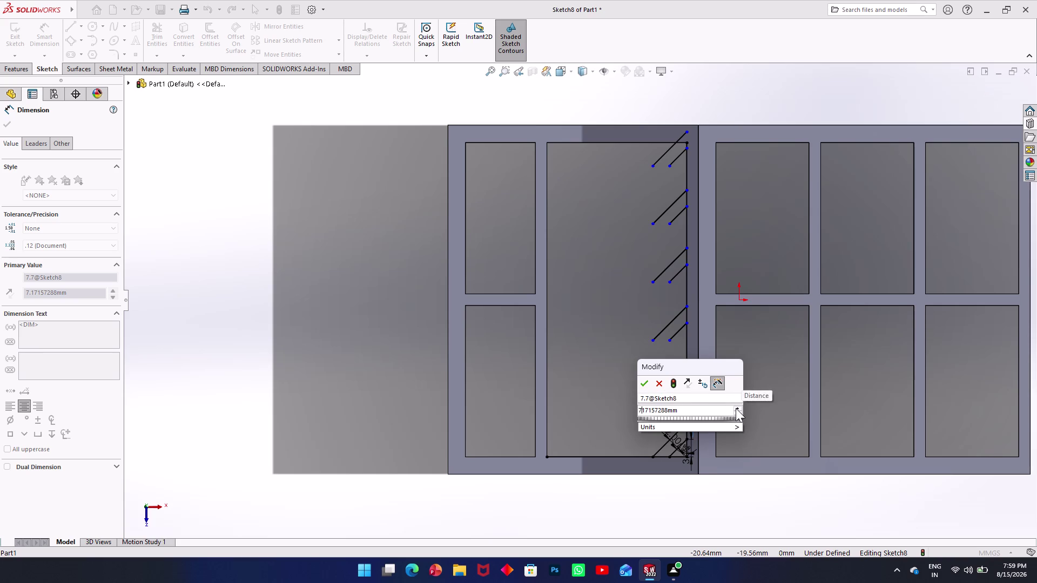
drag(682, 410, 615, 417)
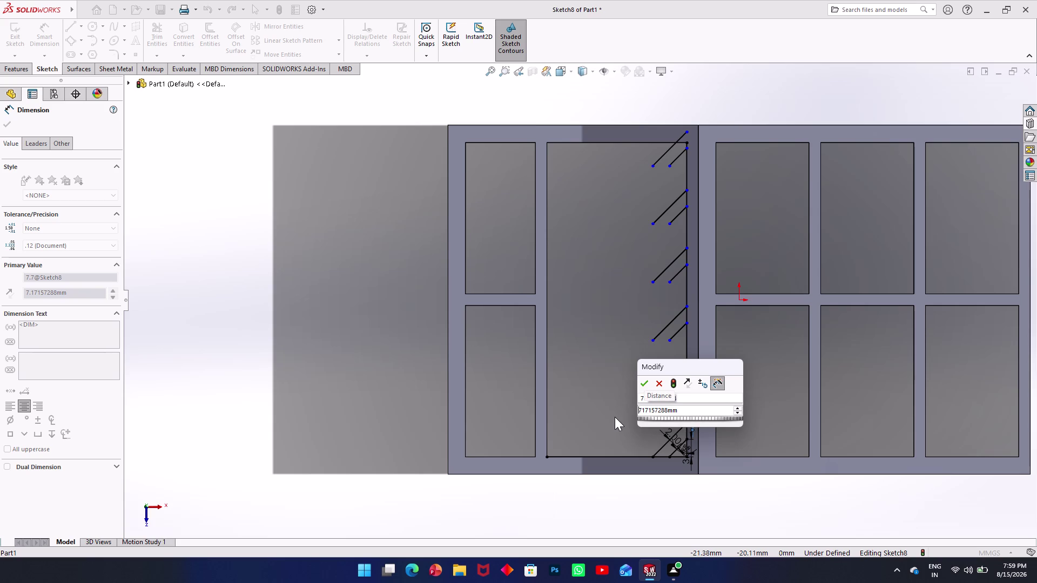
key(Delete)
key(Delete)
key(Delete)
key(Delete)
key(Delete)
key(Delete)
key(Delete)
key(Delete)
key(Delete)
key(Delete)
key(Delete)
key(Delete)
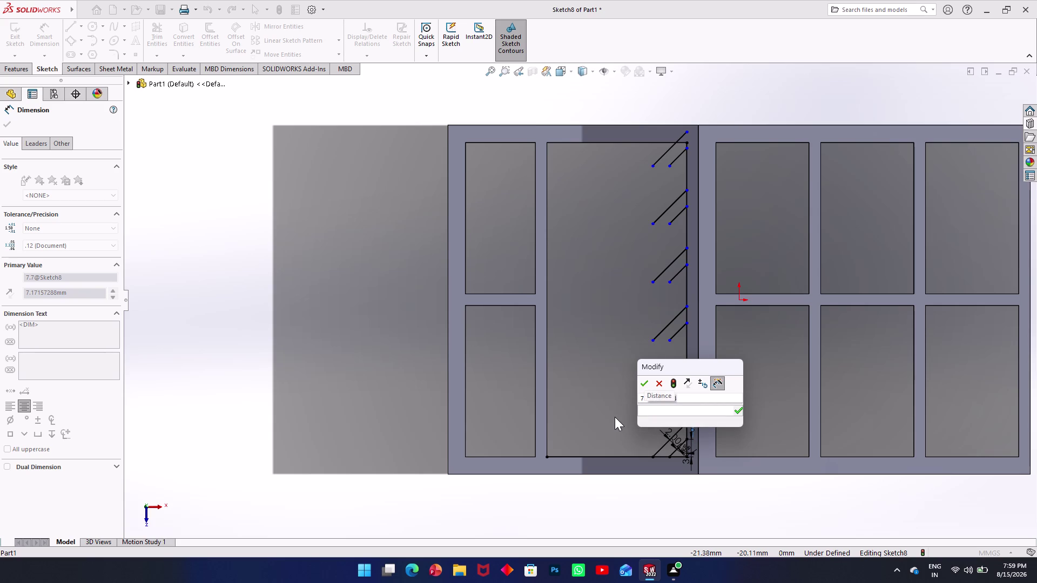
key(7)
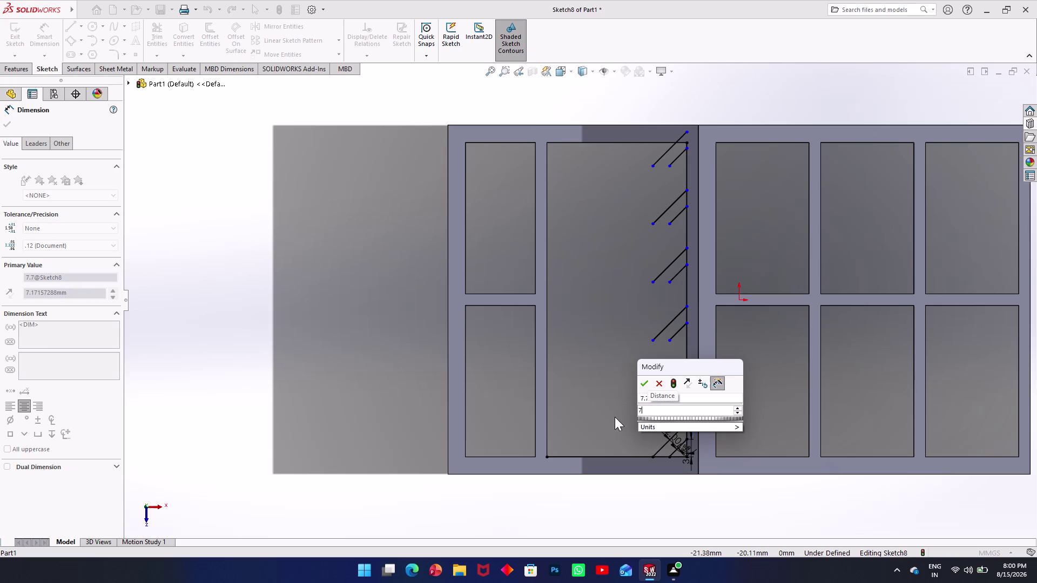
key(period)
key(7)
key(Return)
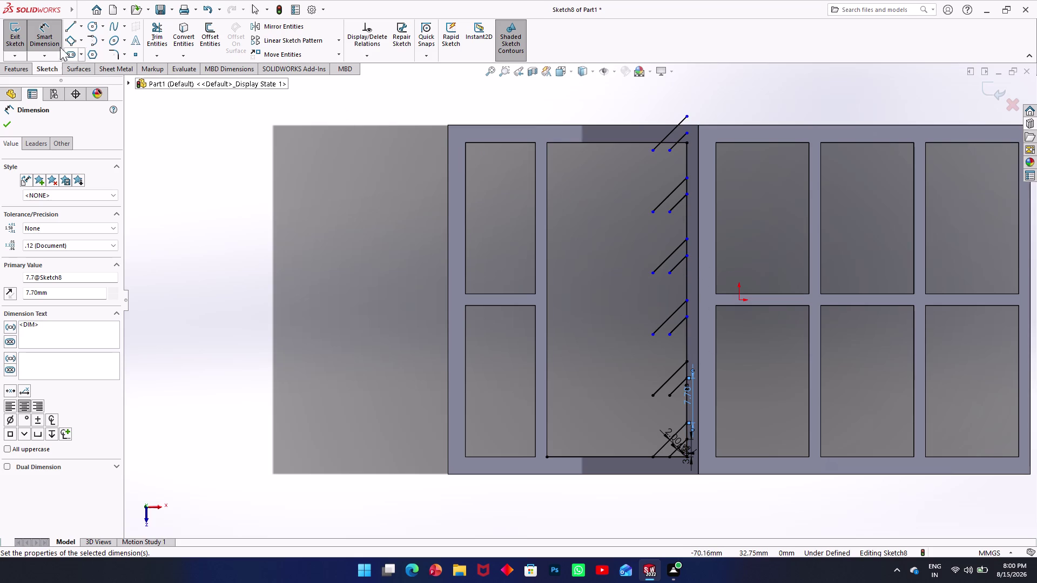
Extend the two lowest diagonals to the pocket's bottom edge and dismiss the cannot-extend warning.
click(164, 54)
click(173, 81)
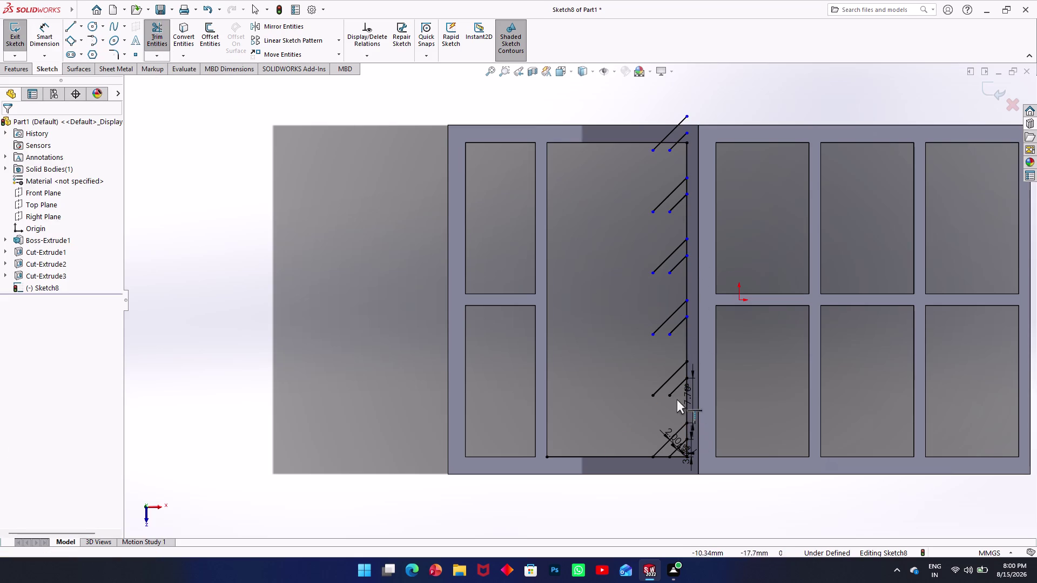
click(674, 392)
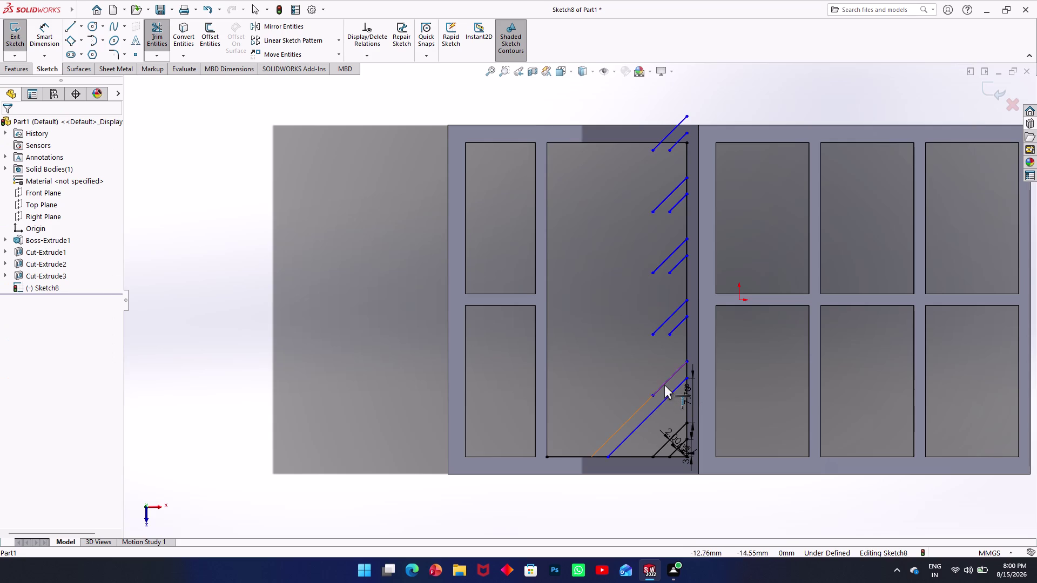
click(664, 384)
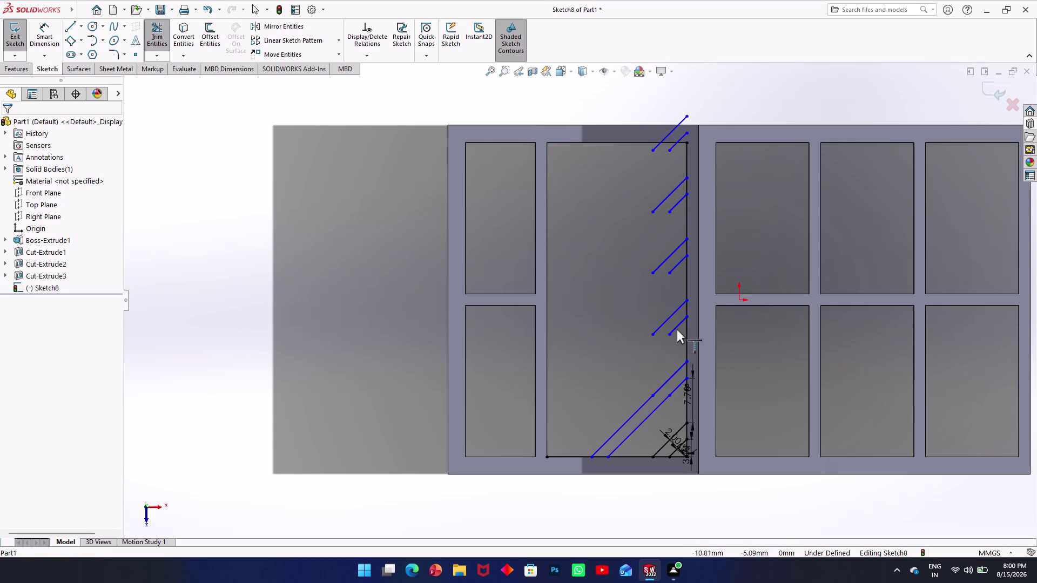
click(677, 326)
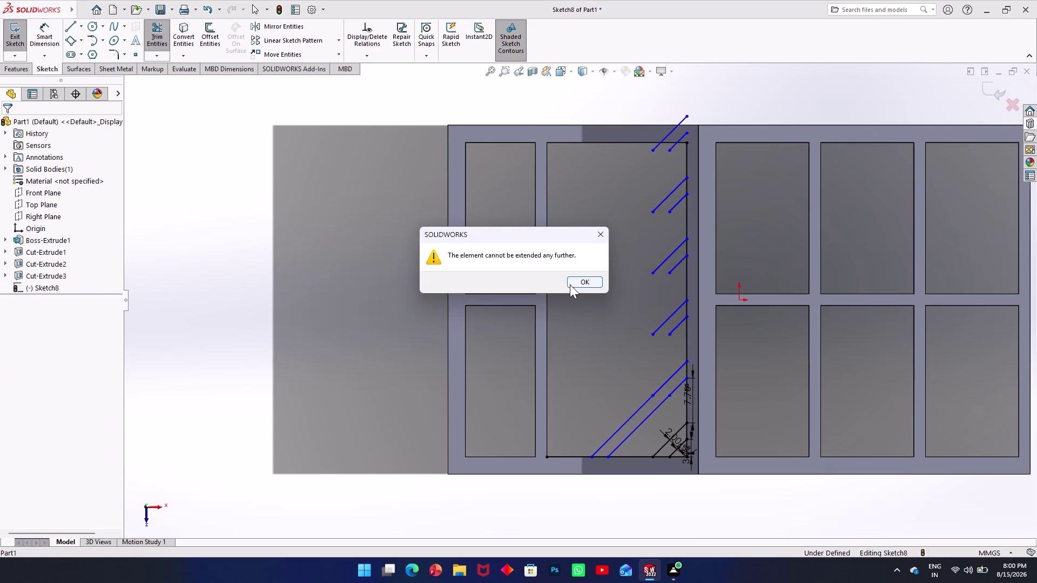
click(589, 283)
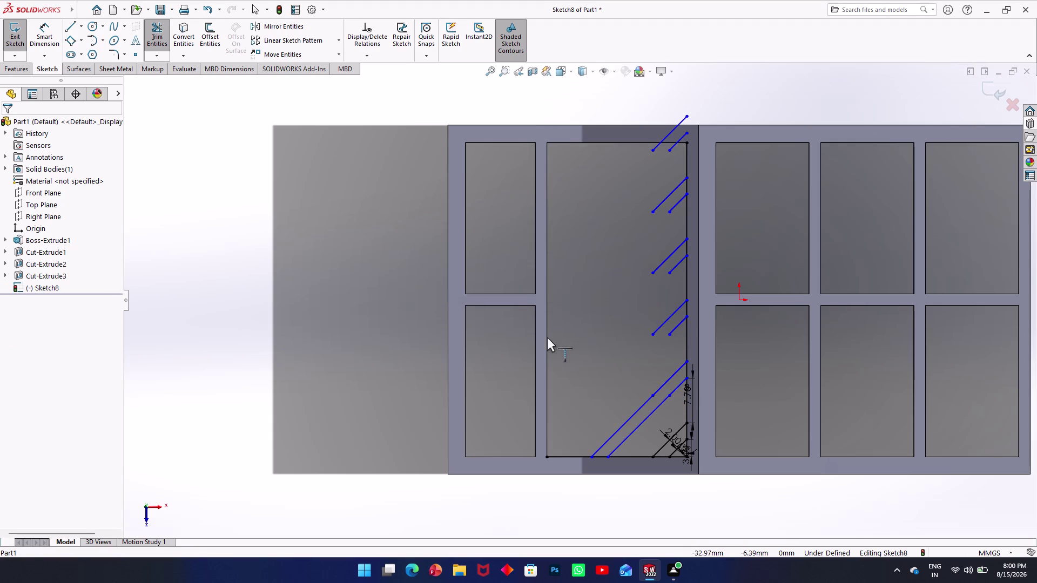
Exit trimming and pick the pocket's left edge as the extension boundary.
key(Escape)
click(548, 337)
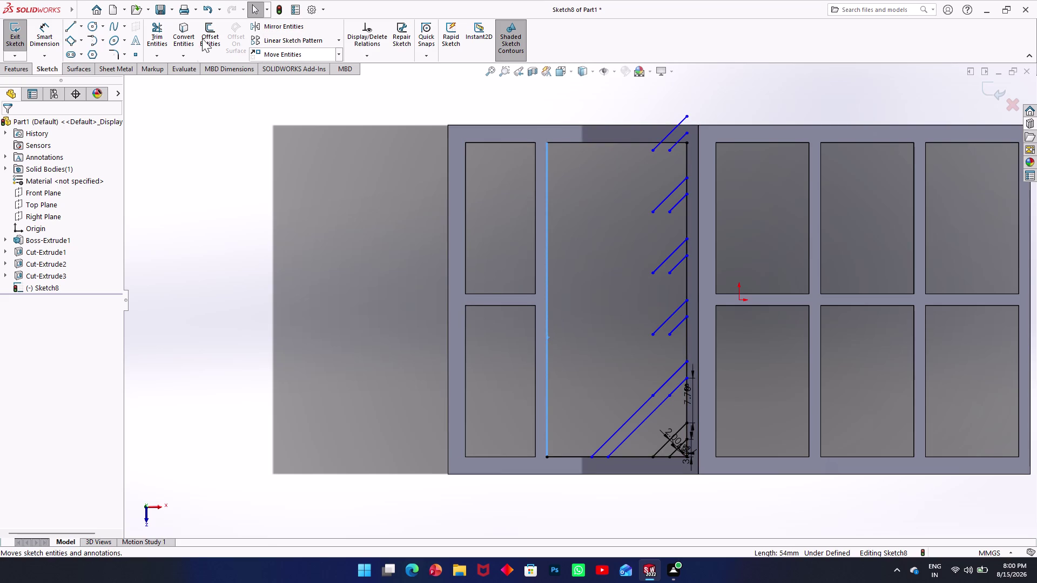
click(182, 30)
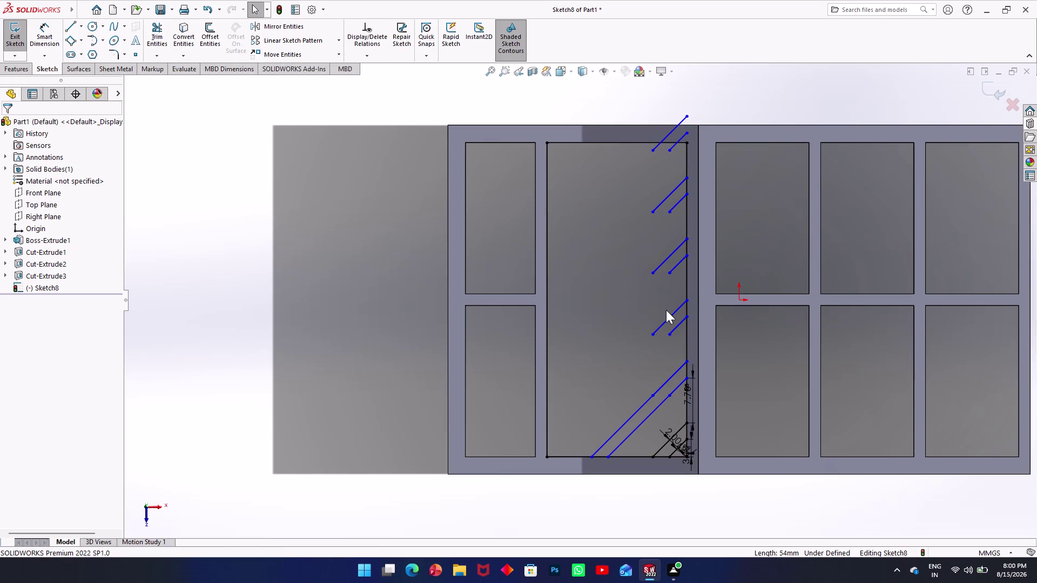
click(162, 24)
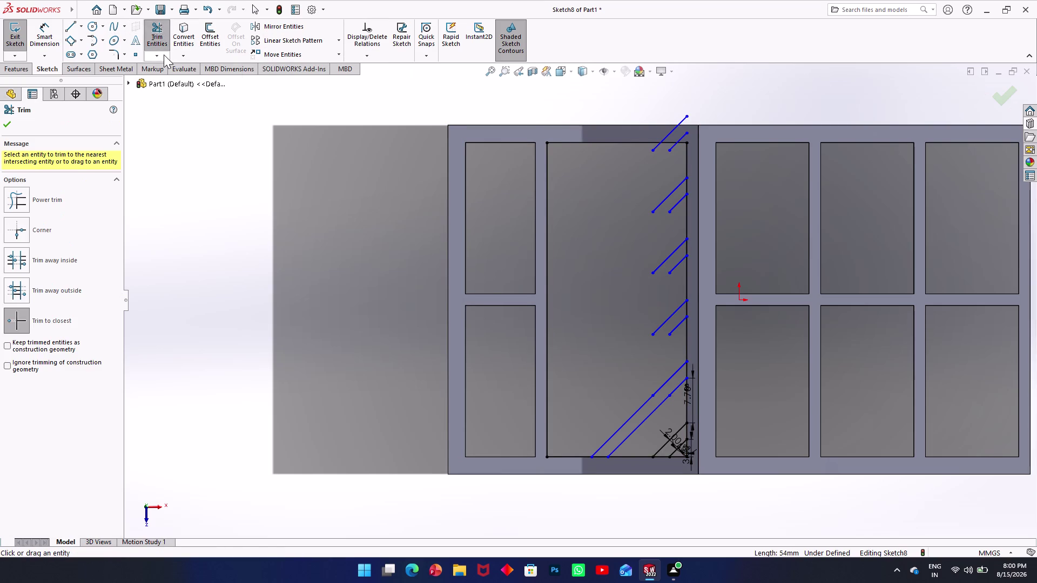
click(164, 55)
click(173, 79)
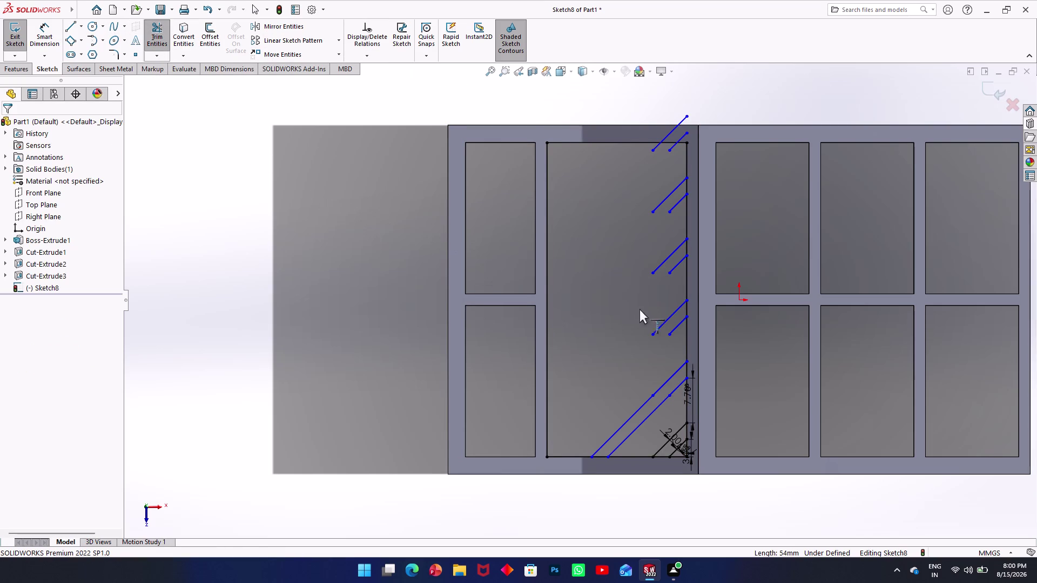
Extend the middle and upper diagonal lines across to the pocket's left edge.
click(658, 328)
click(674, 330)
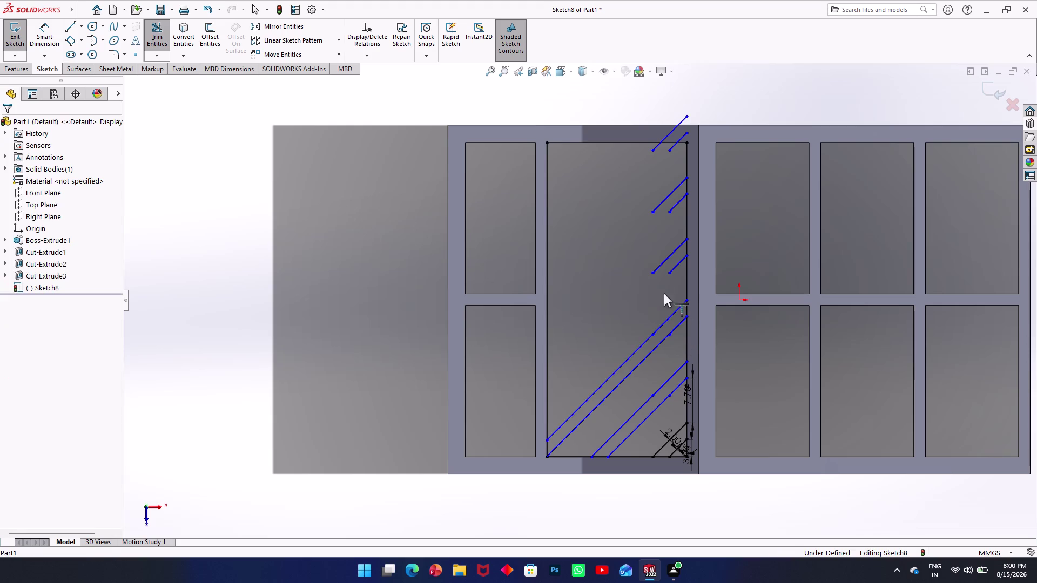
click(662, 266)
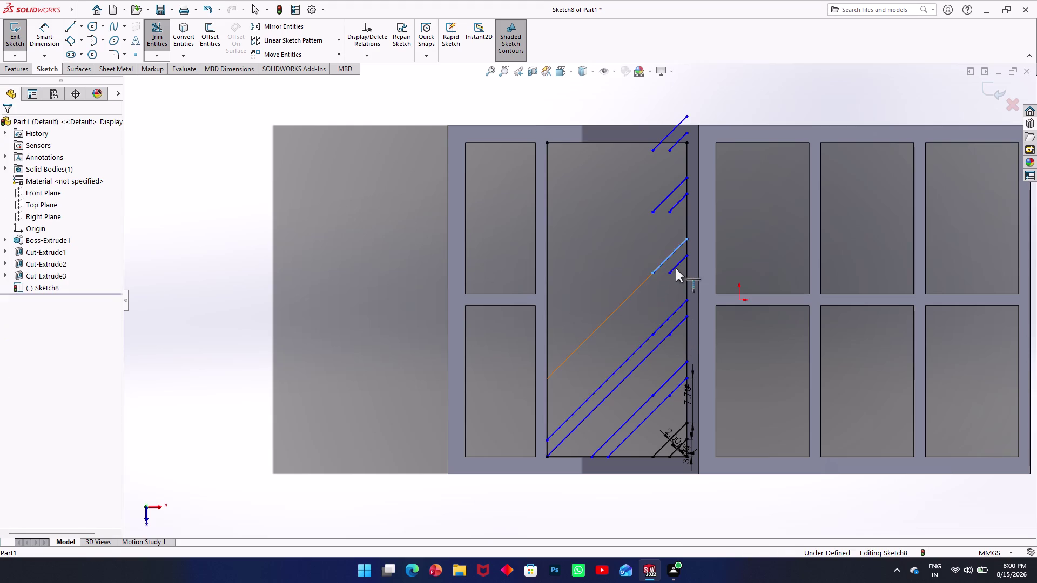
click(673, 267)
click(672, 207)
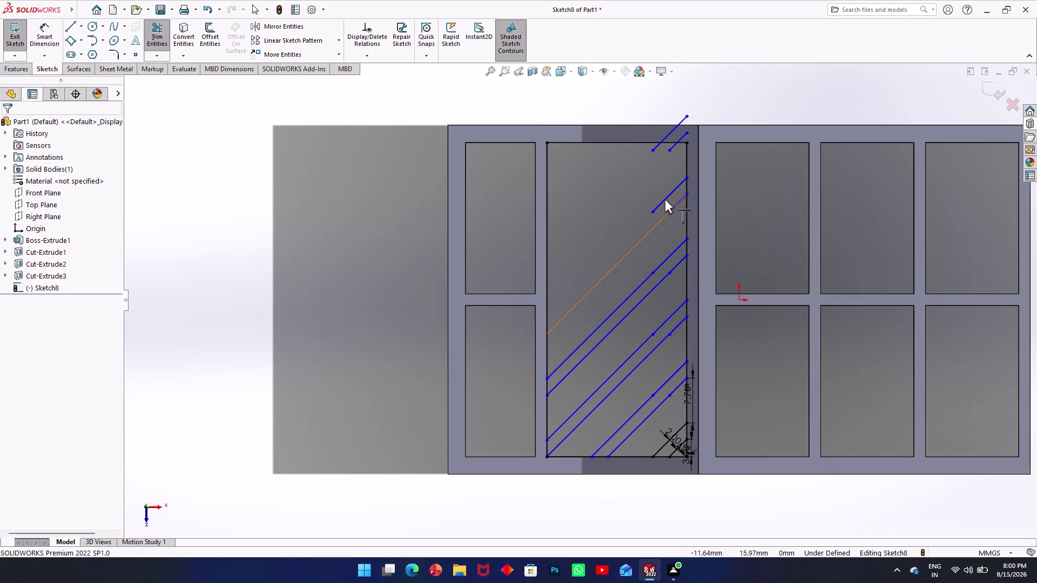
click(663, 197)
click(663, 202)
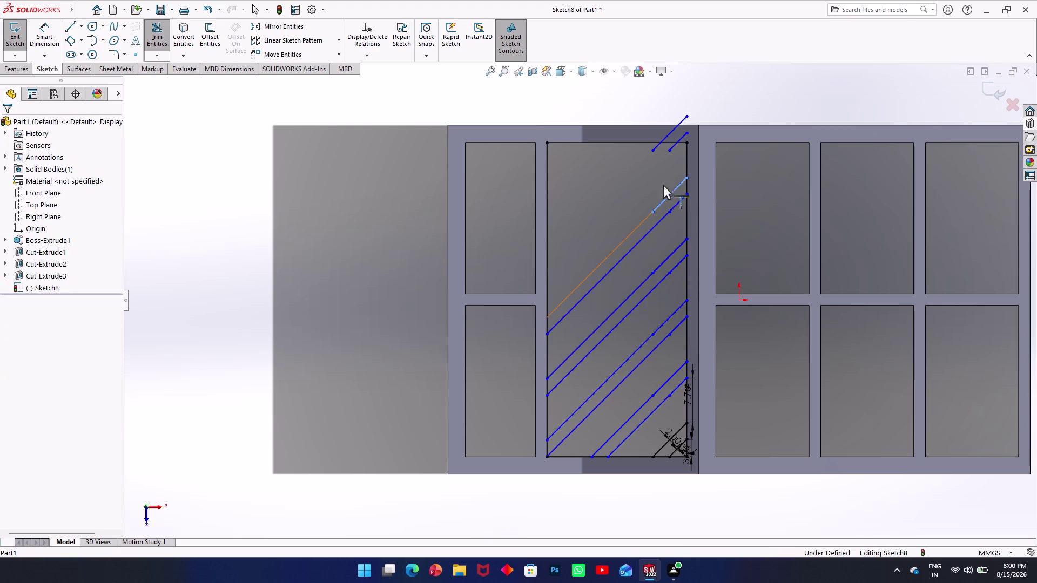
click(673, 147)
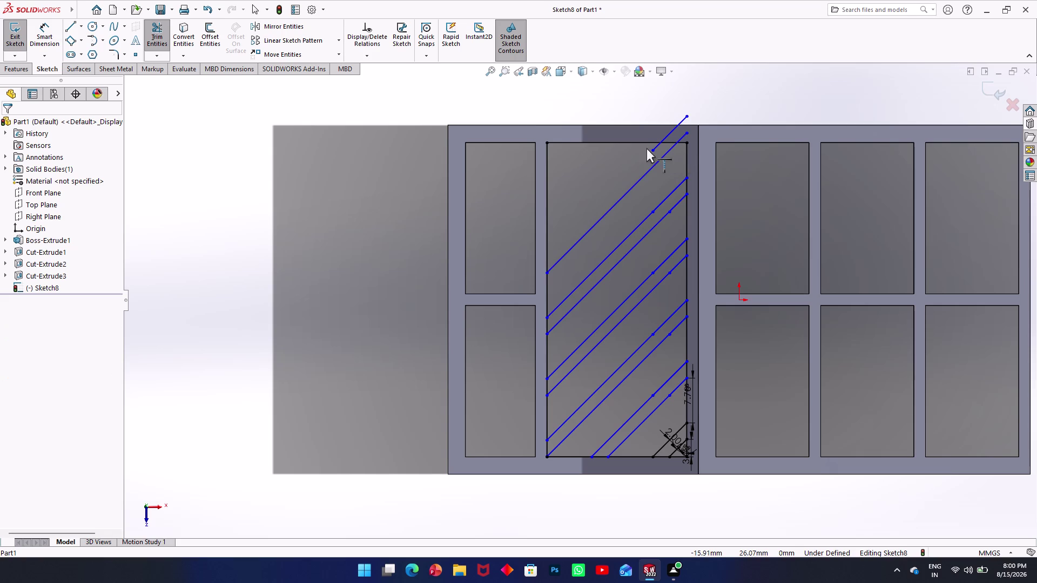
click(653, 149)
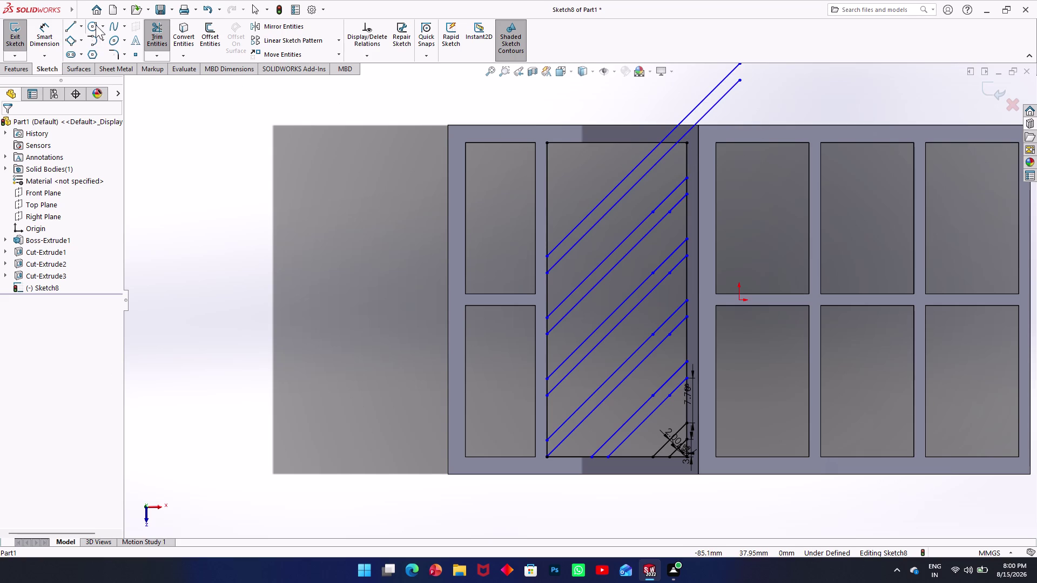
click(158, 34)
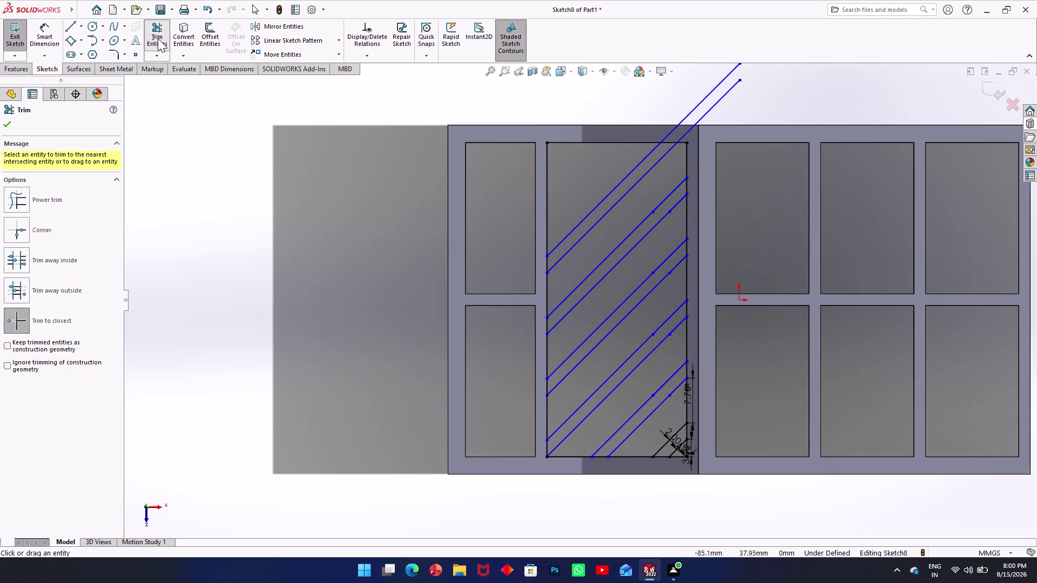
Try trimming an overshooting top line, undo it, then select the pocket's top edge and region.
click(158, 41)
click(158, 41)
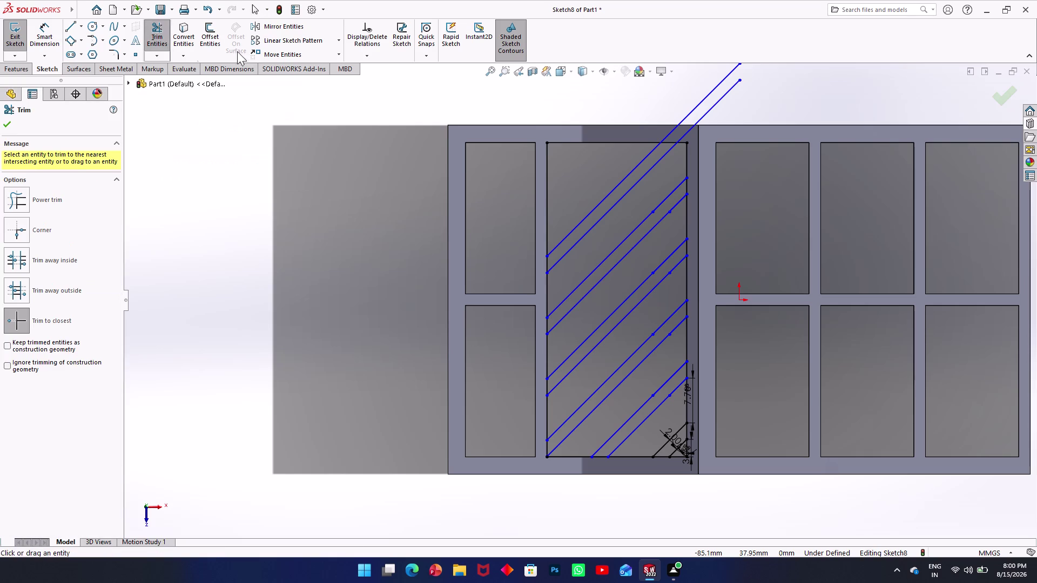
click(698, 104)
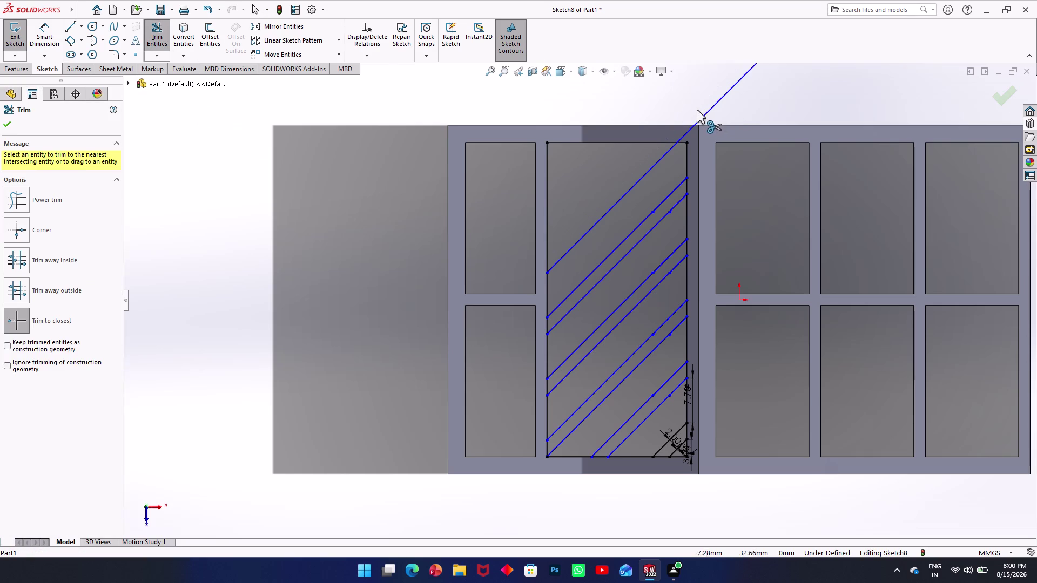
key(ctrl+z)
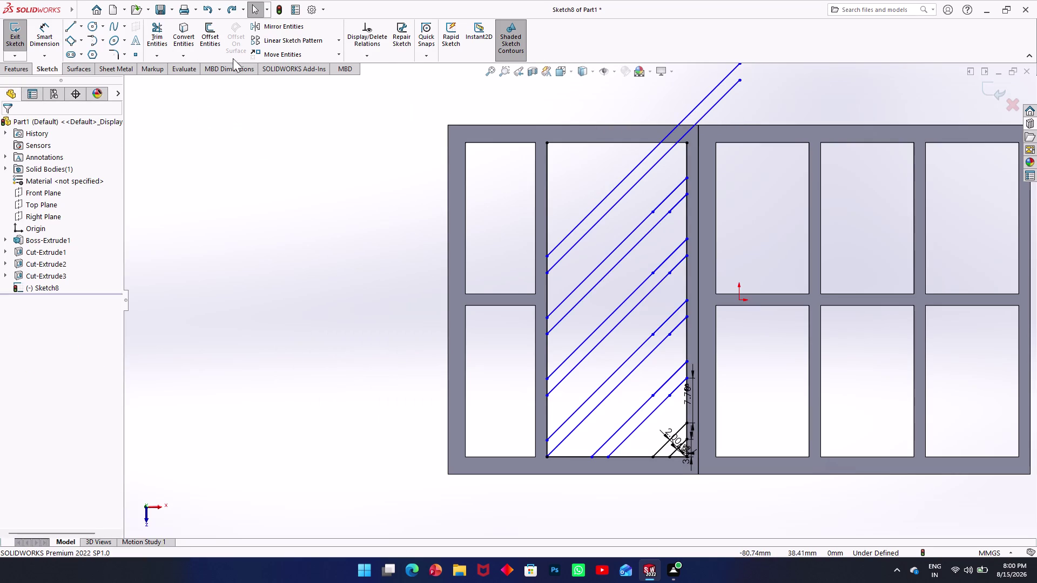
click(601, 144)
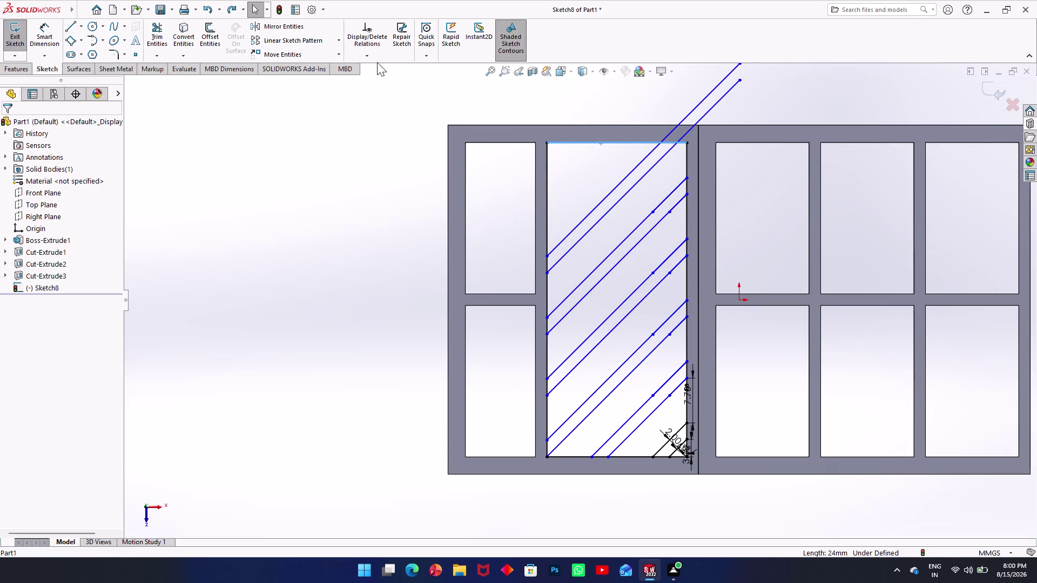
click(181, 40)
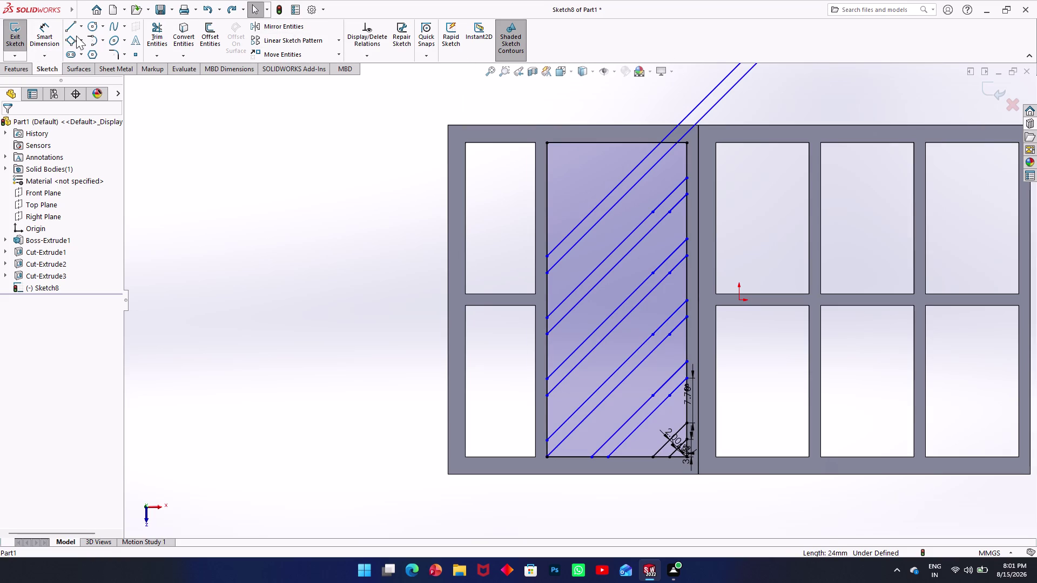
click(160, 38)
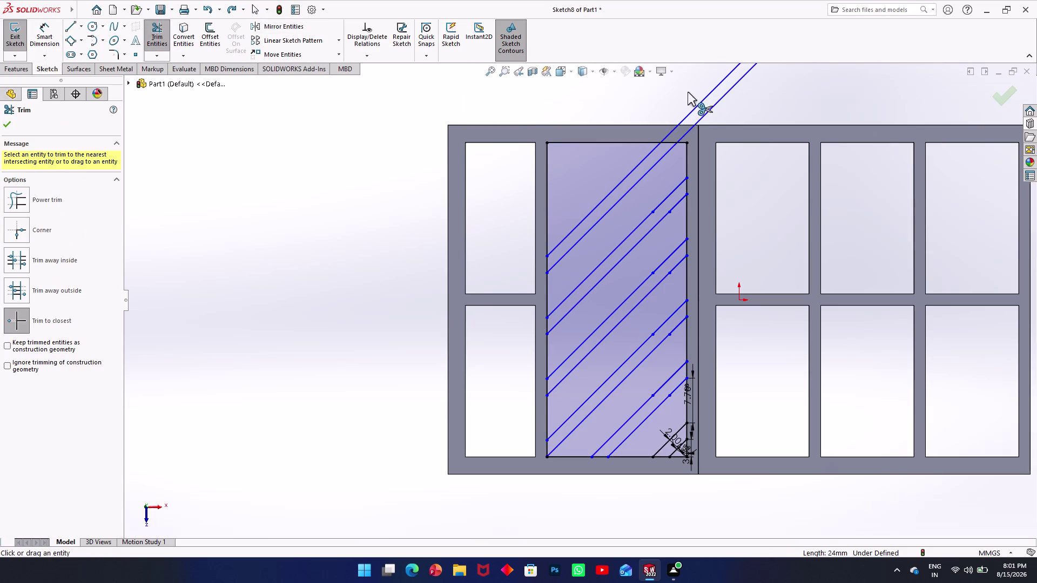
Trim the top diagonals' overshoot above the pocket and the remaining overshooting line portions.
click(696, 107)
click(704, 116)
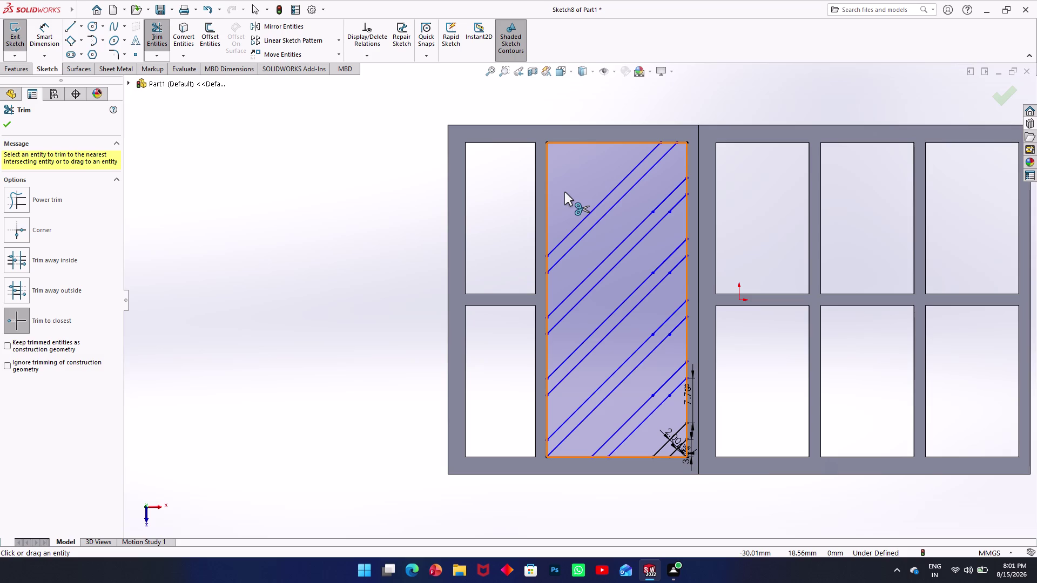
click(545, 288)
click(545, 350)
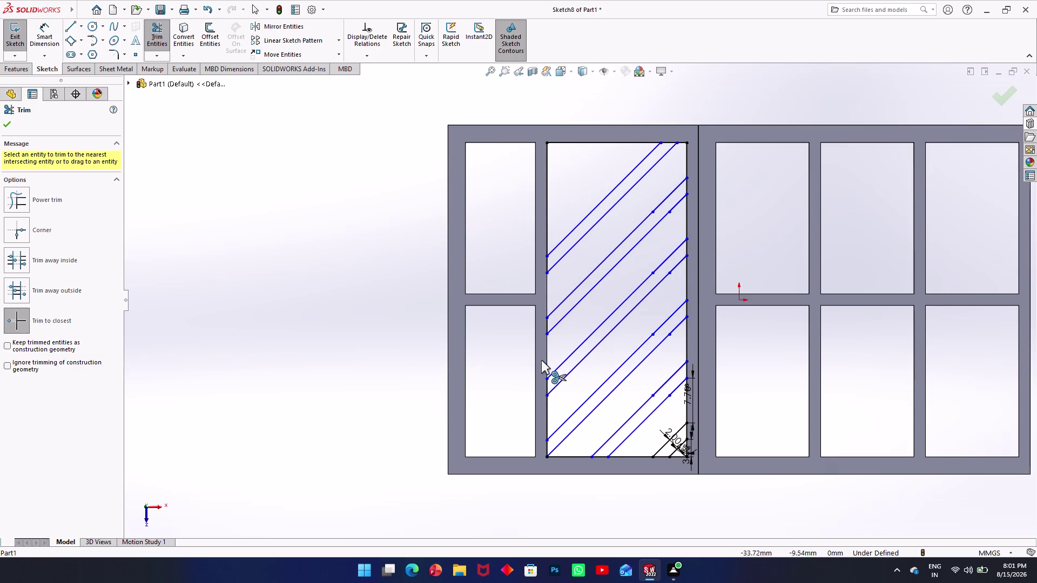
click(547, 413)
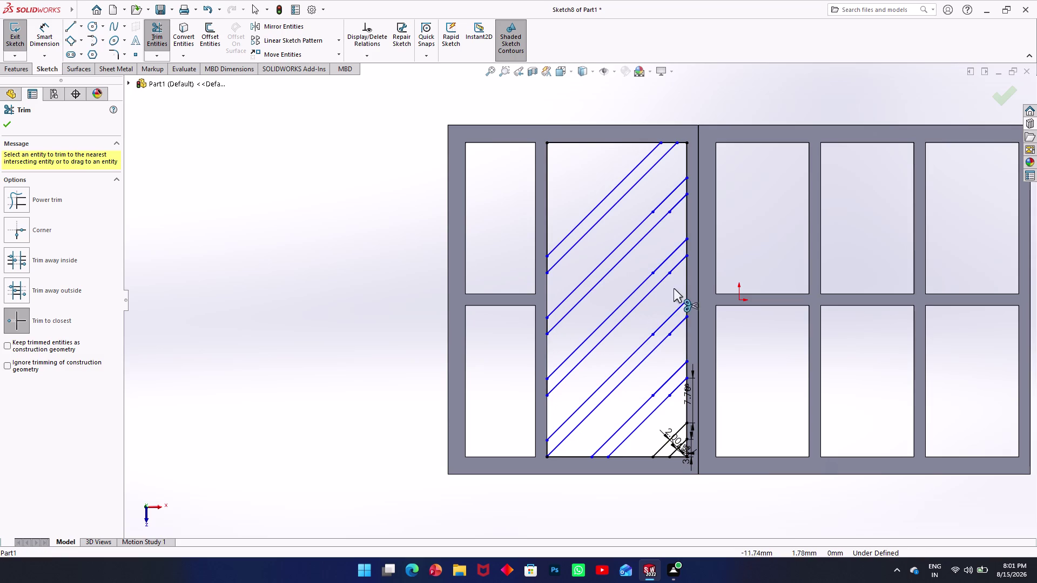
Trim the excess segments along the pocket's right edge.
click(686, 286)
click(688, 216)
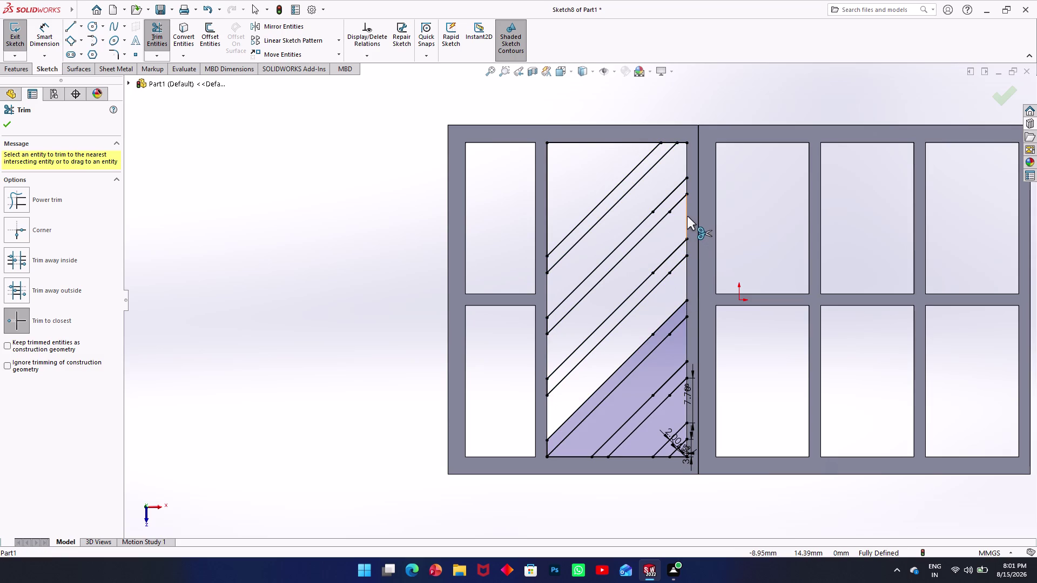
click(688, 159)
scroll(down, 3)
Zoom into the lower-right corner and trim the short right-edge pieces there.
scroll(down, 3)
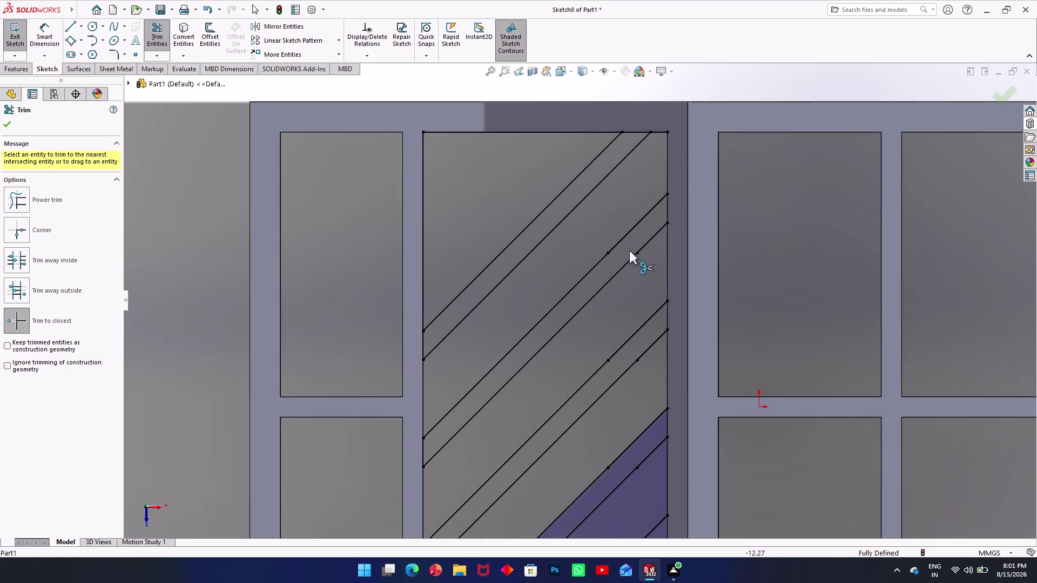
scroll(up, 3)
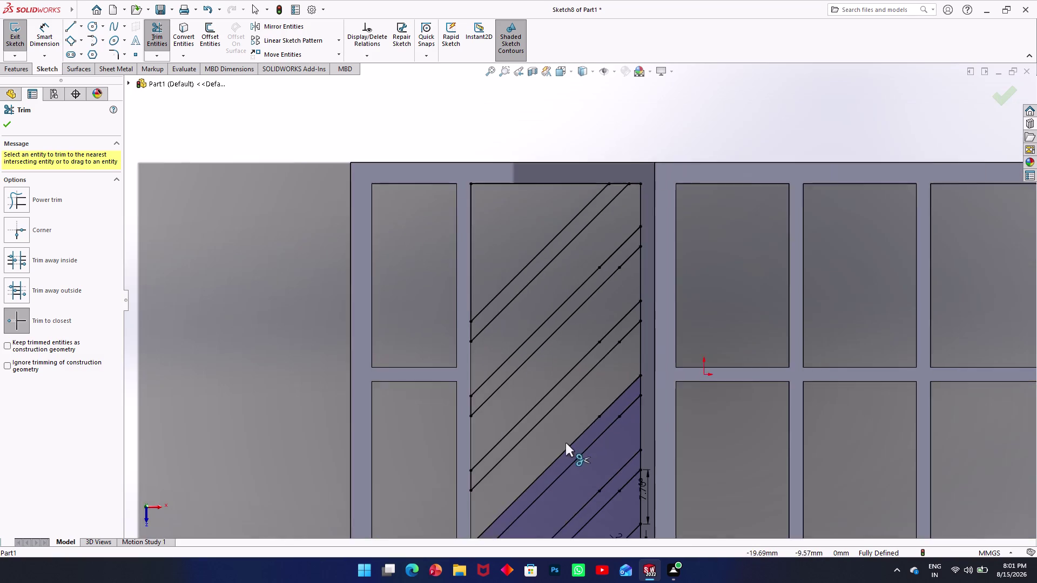
scroll(up, 3)
scroll(up, 3)
scroll(down, 3)
scroll(down, 3)
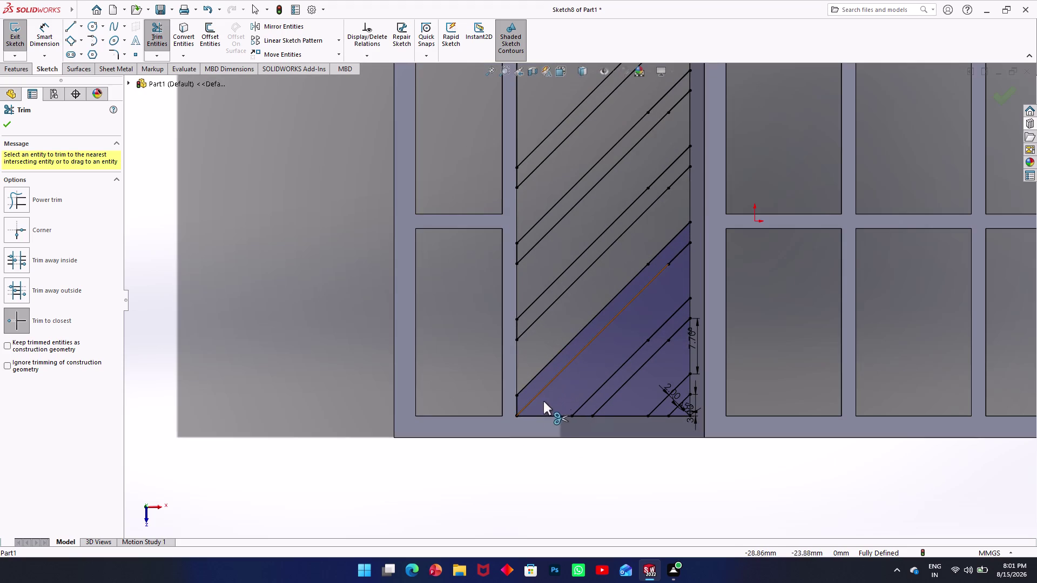
click(541, 416)
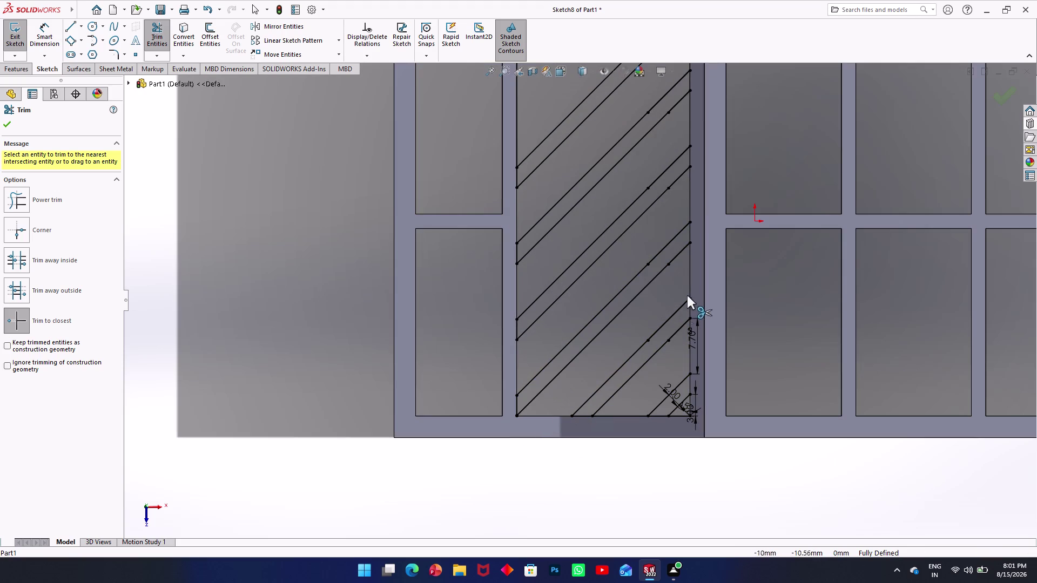
click(693, 280)
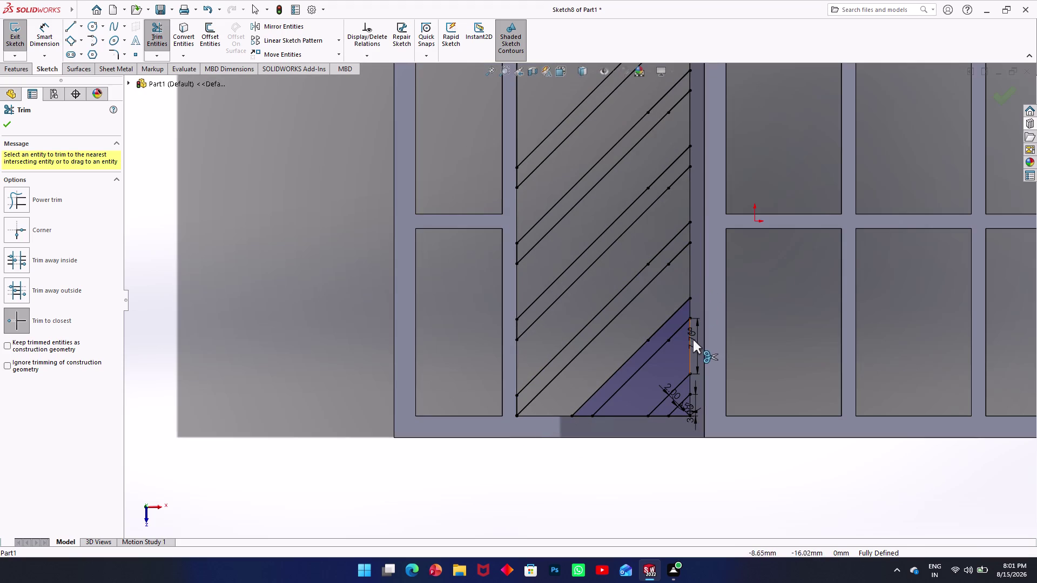
click(692, 347)
Trim the short bottom-edge pieces and the last corner segment, then end trimming.
click(625, 421)
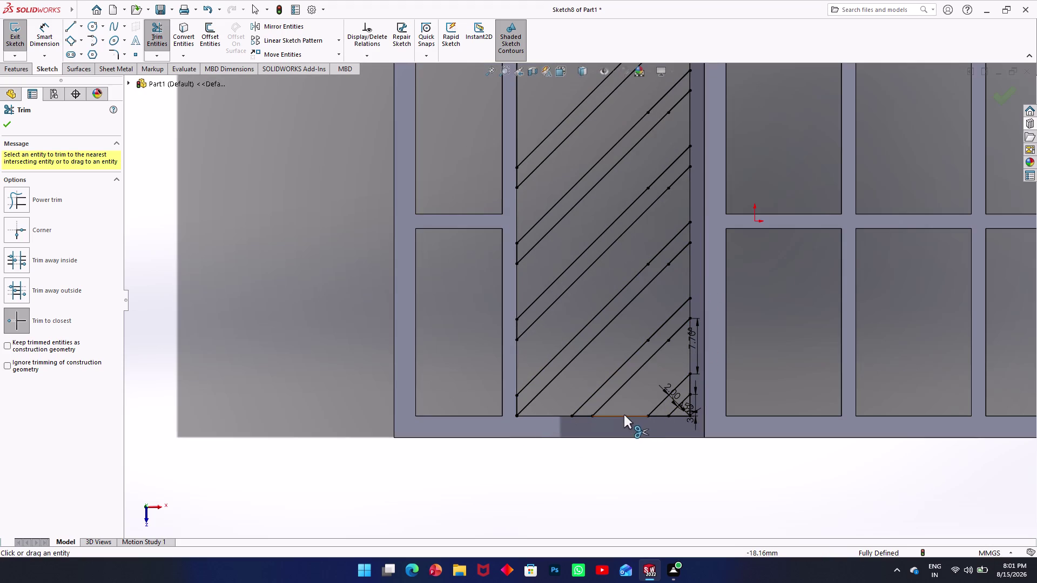
click(624, 415)
click(679, 416)
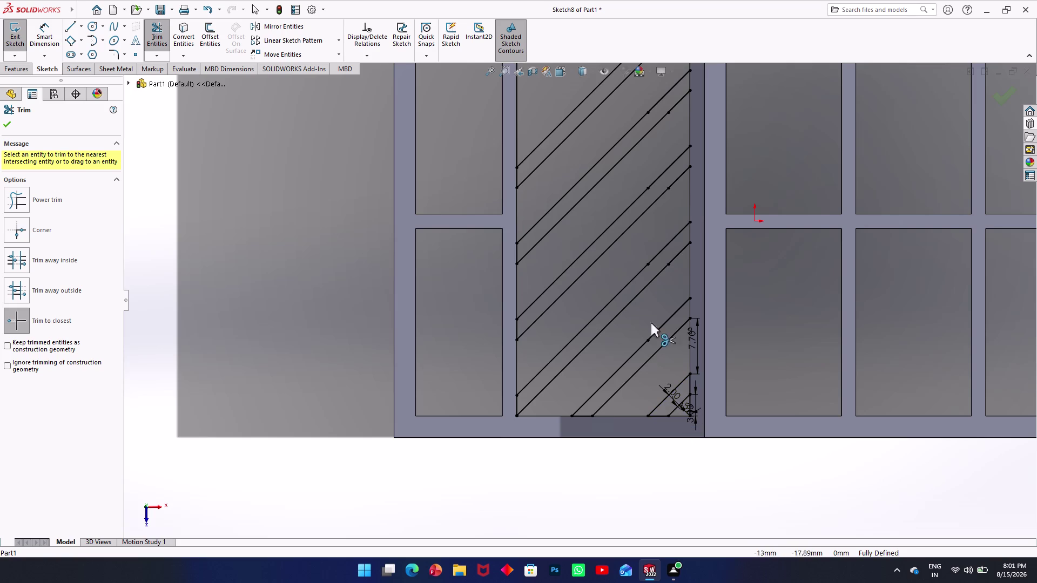
click(688, 406)
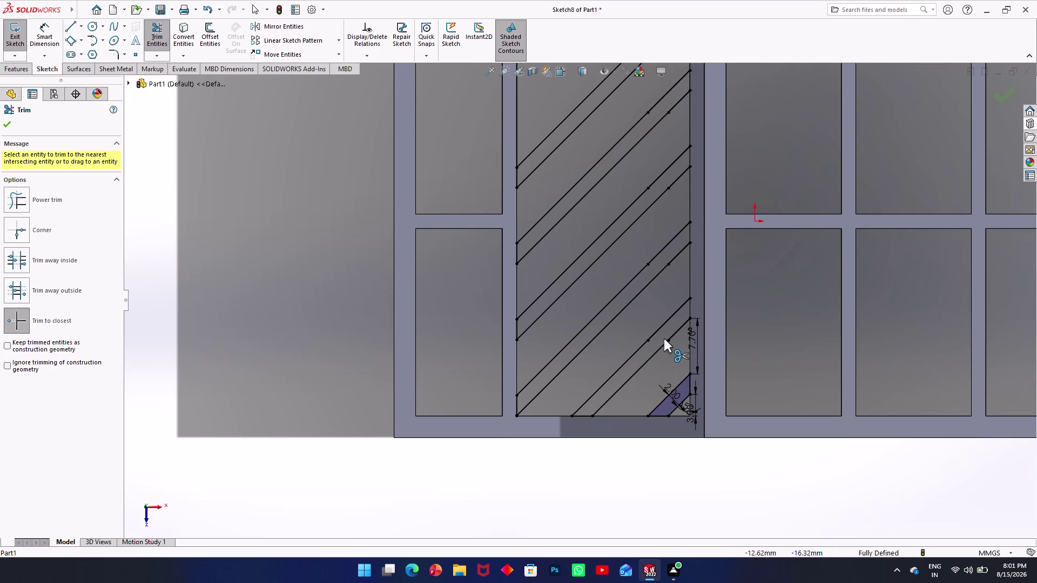
key(Escape)
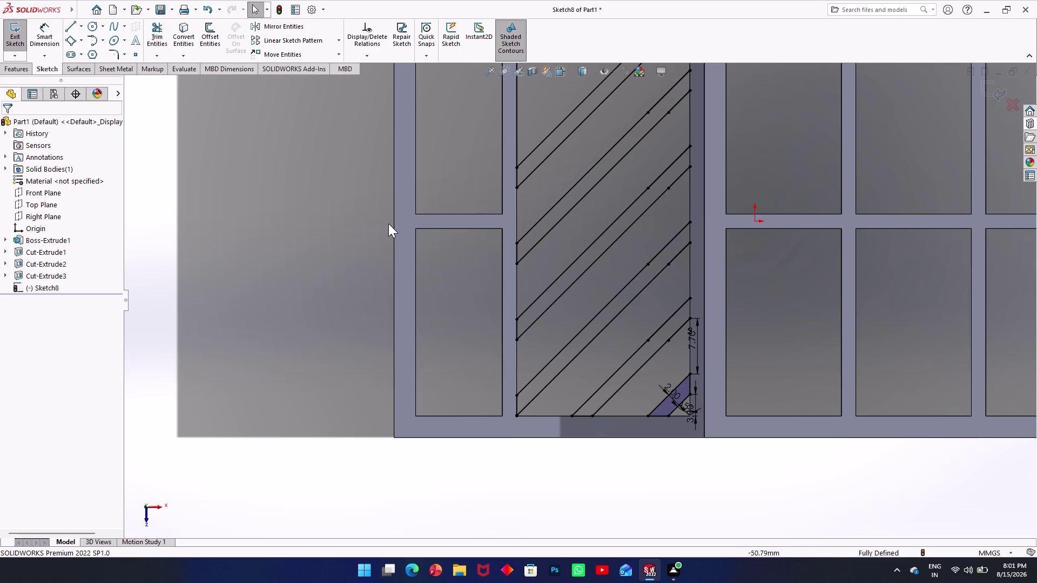
click(651, 335)
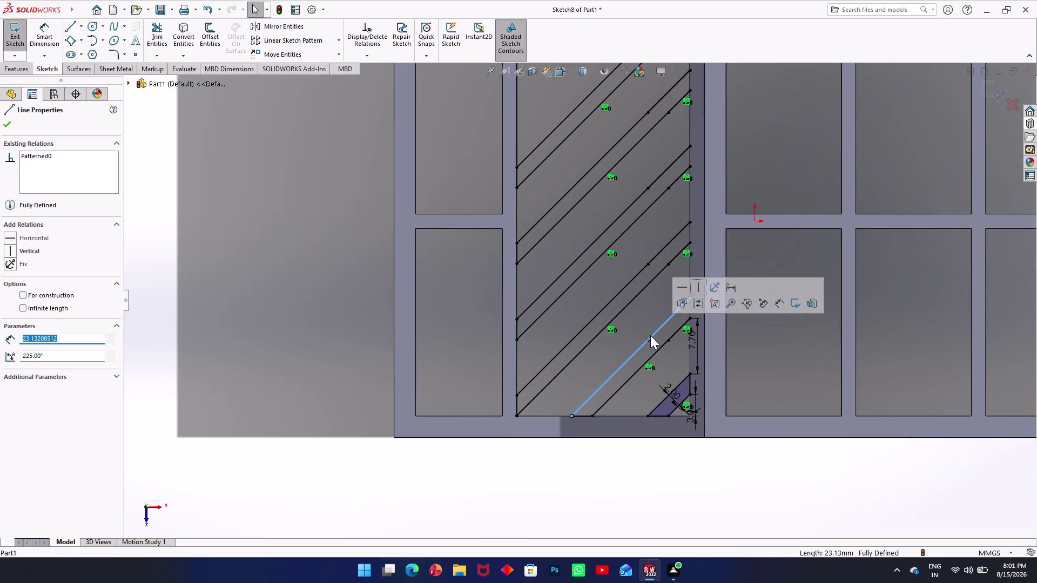
click(32, 240)
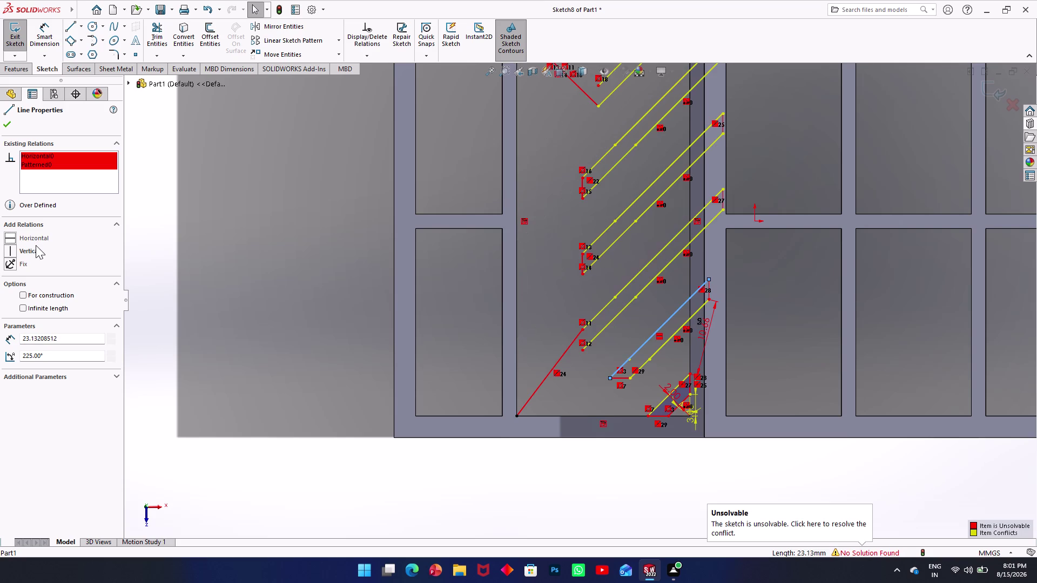
key(Escape)
key(ctrl+z)
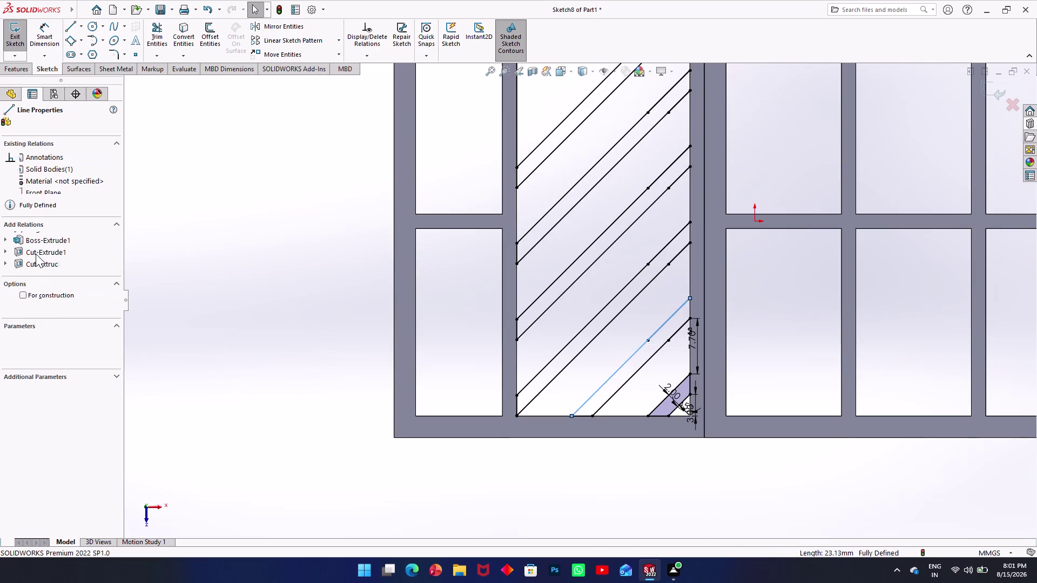
right_click(651, 333)
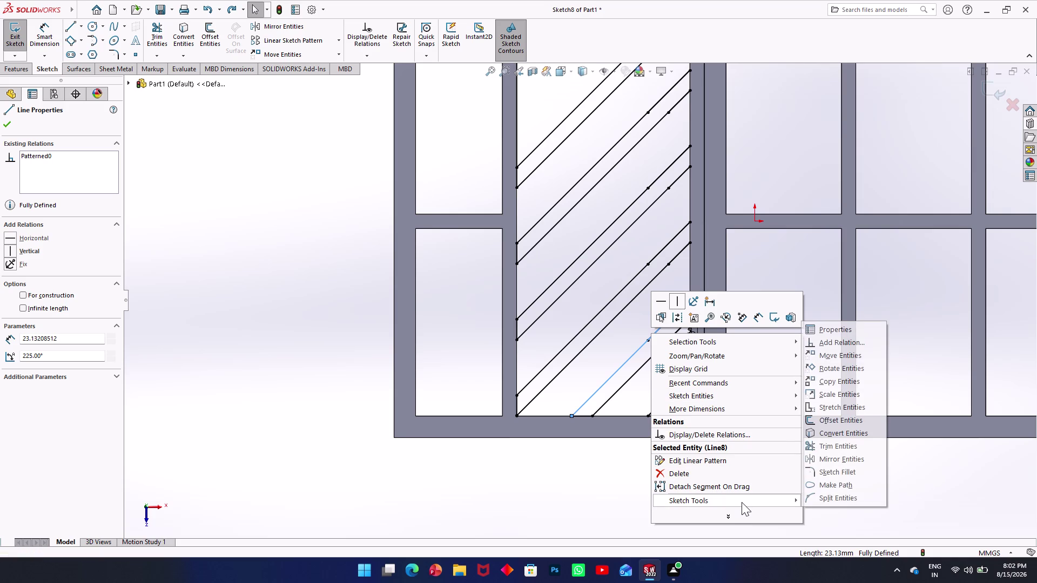
click(427, 426)
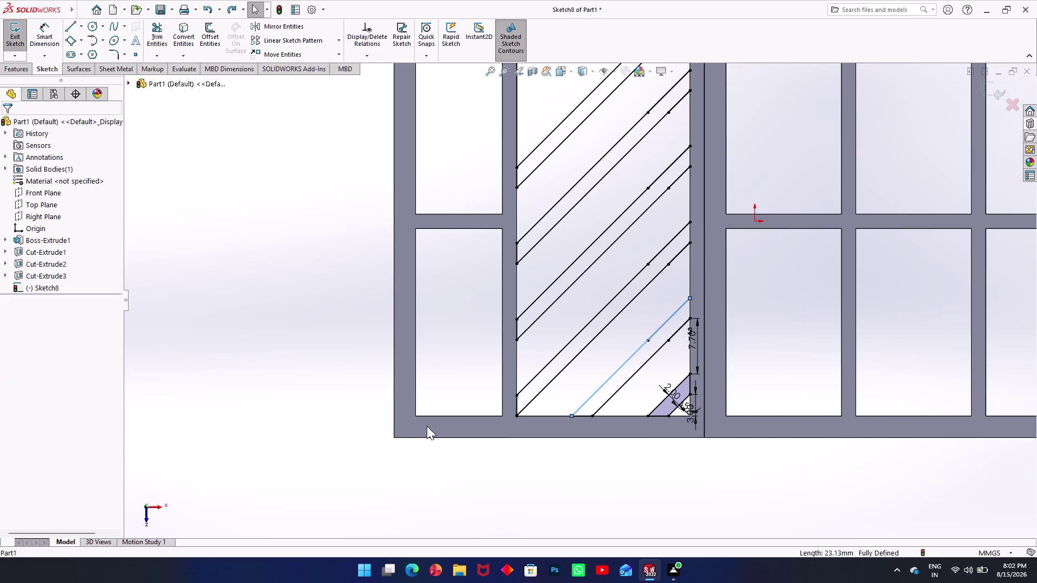
click(310, 334)
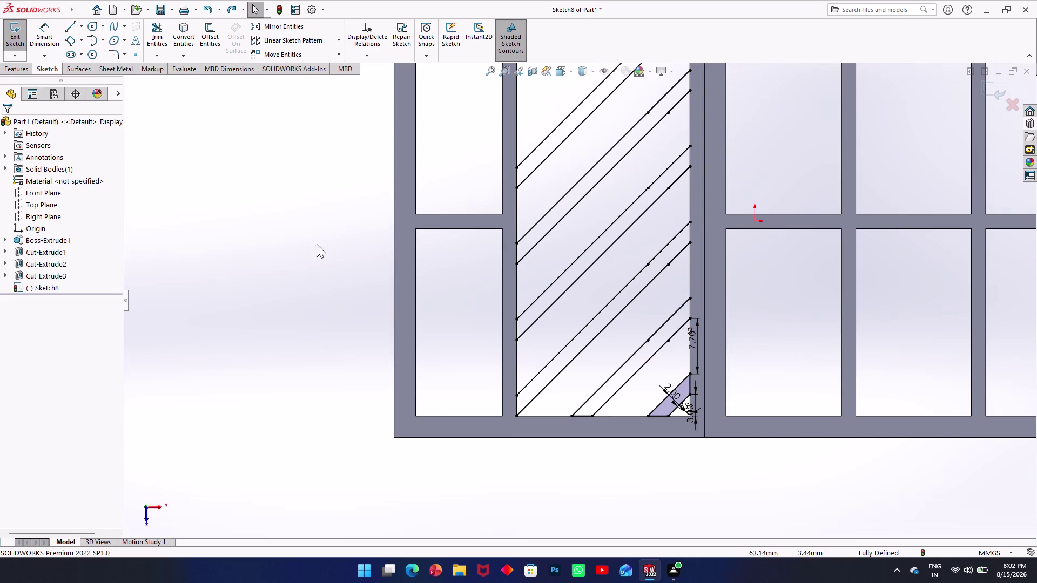